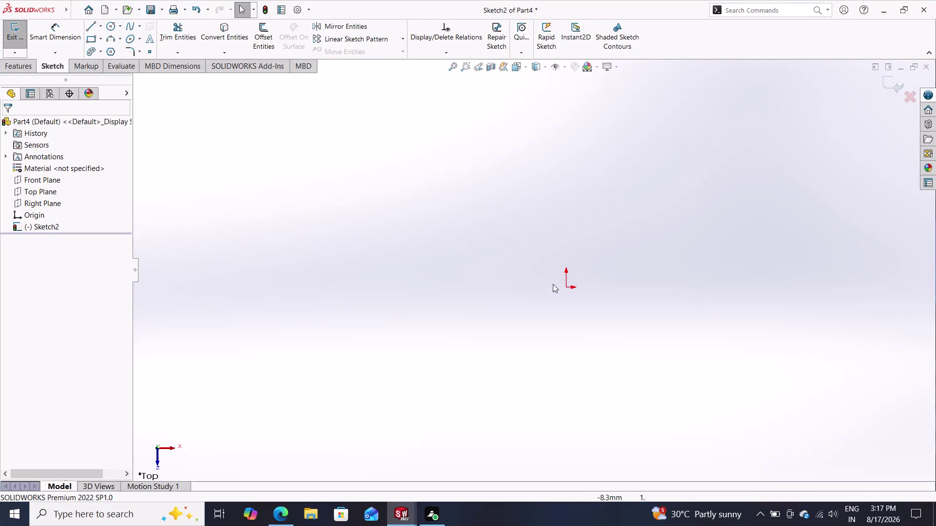
Start the Corner Rectangle tool in the empty top-plane Sketch2 of Part4.
scroll(down, 3)
scroll(up, 3)
scroll(up, 3)
scroll(down, 3)
scroll(up, 3)
scroll(down, 3)
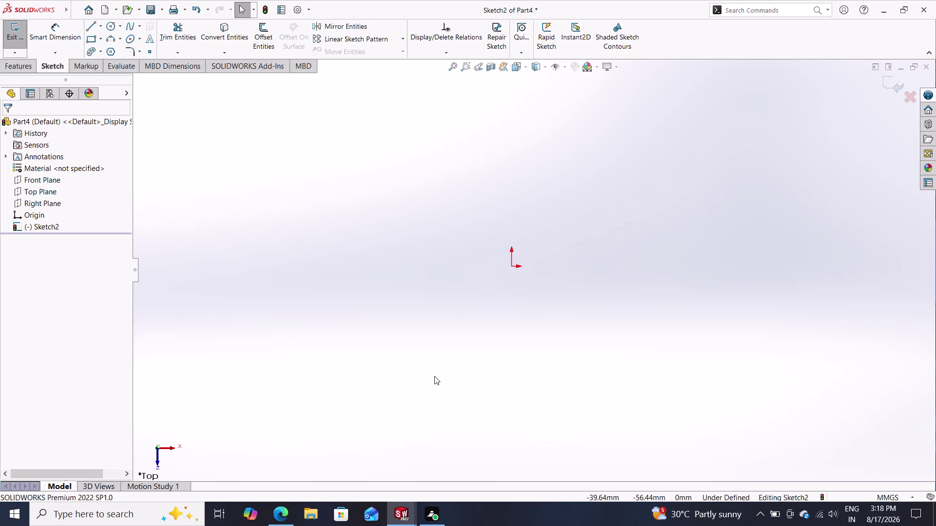
click(88, 37)
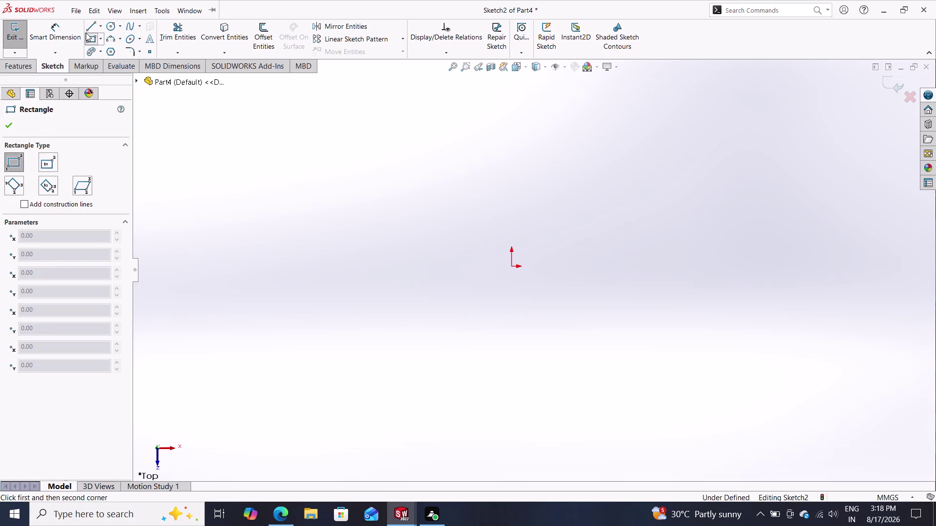
key(Escape)
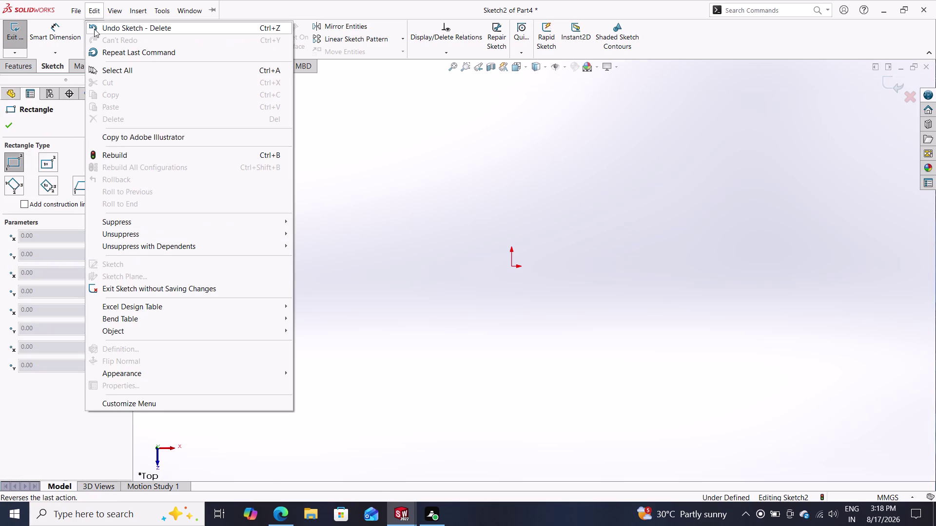
key(Escape)
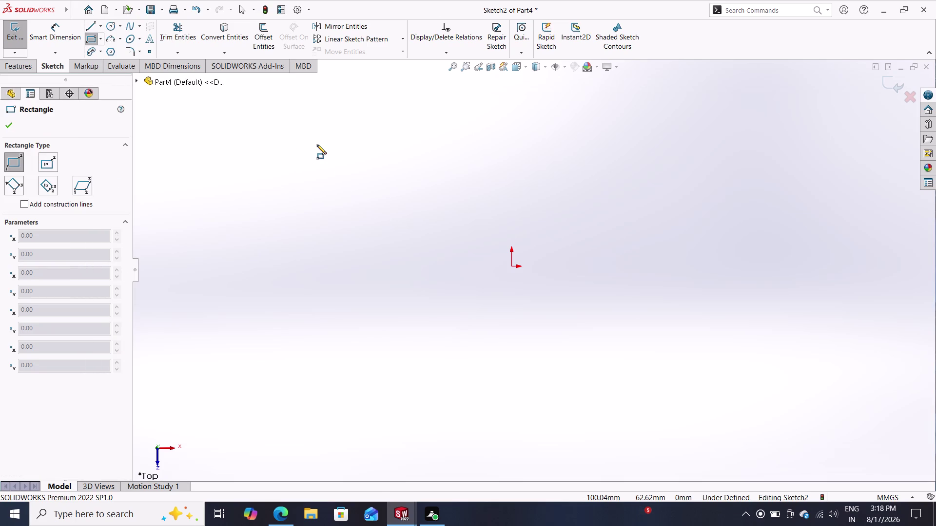
click(86, 29)
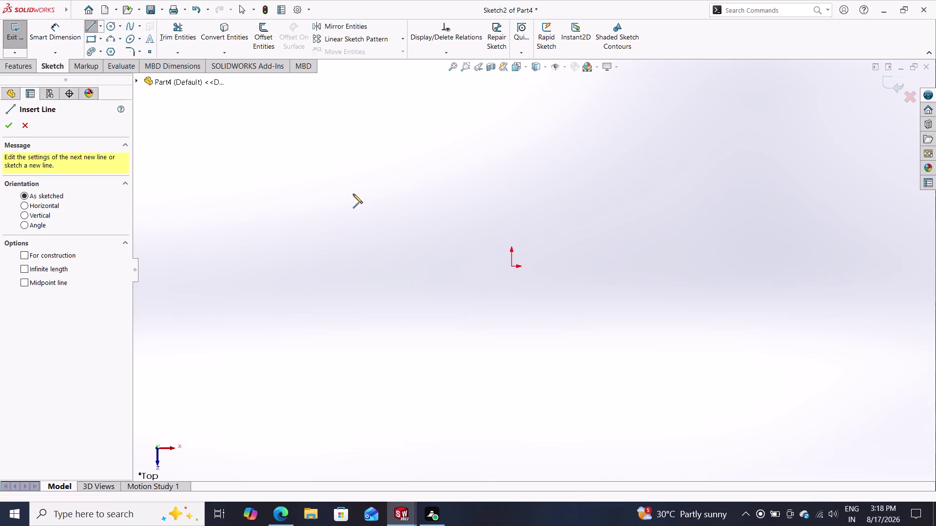
click(368, 221)
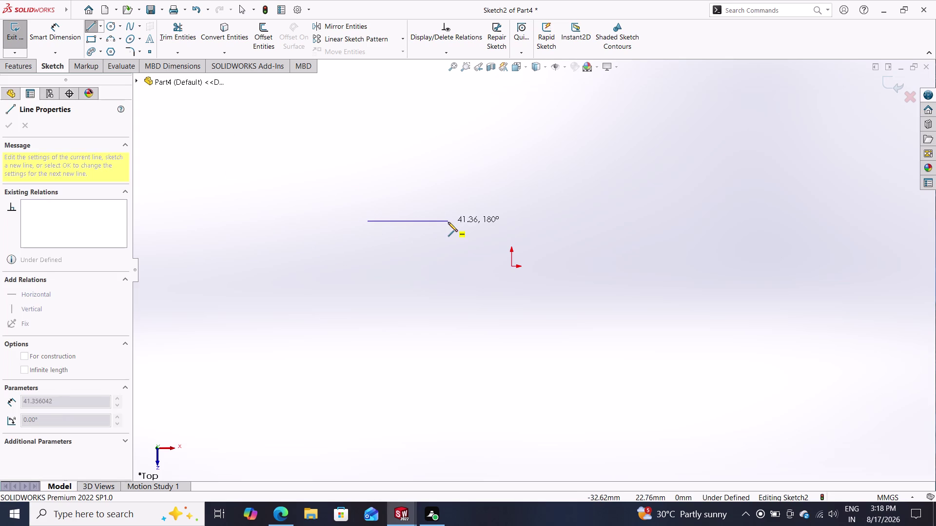
click(452, 223)
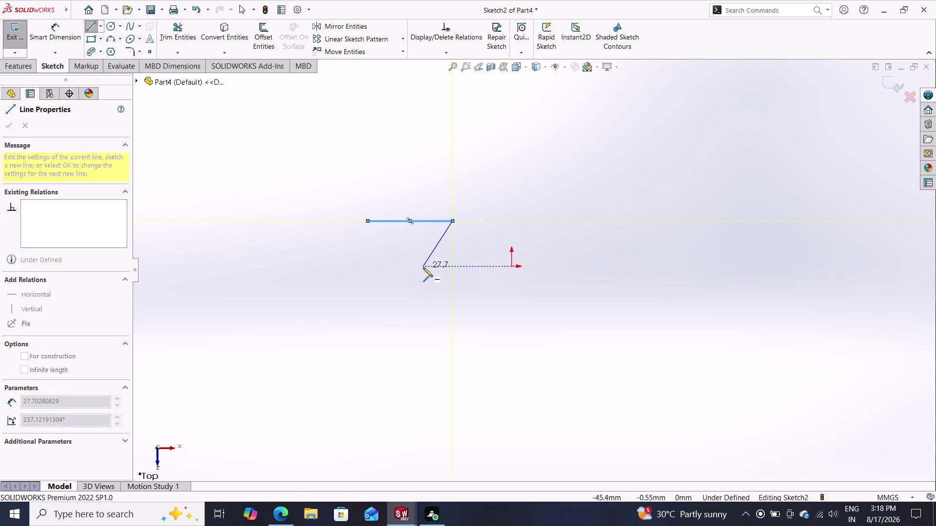
key(Escape)
key(Escape)
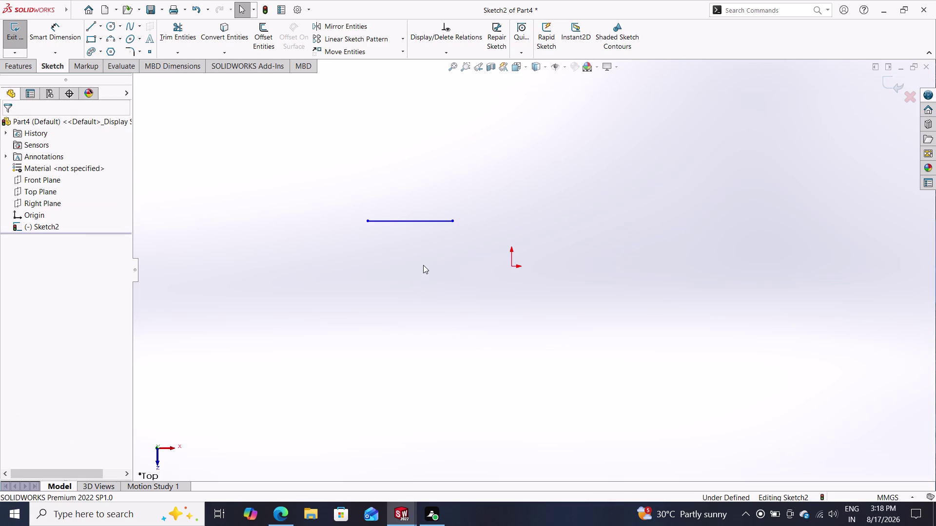
drag(480, 197, 330, 250)
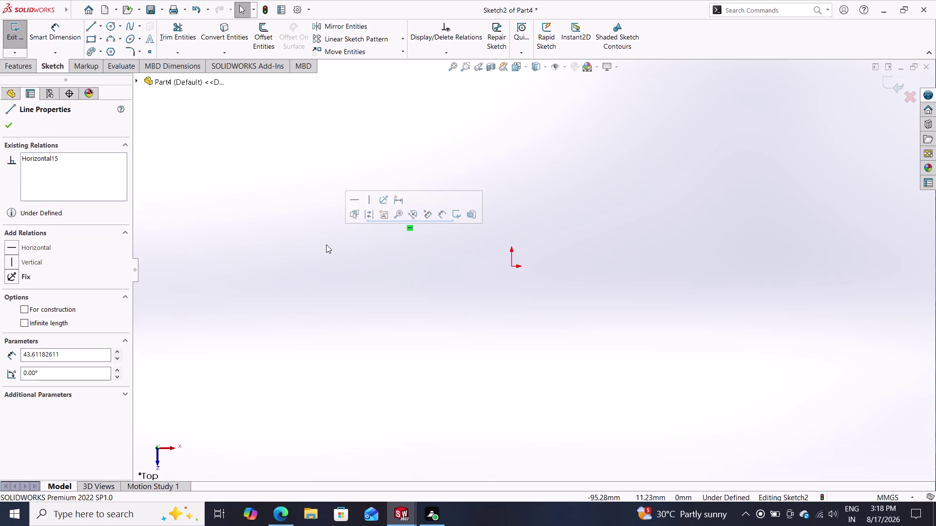
key(Delete)
click(88, 25)
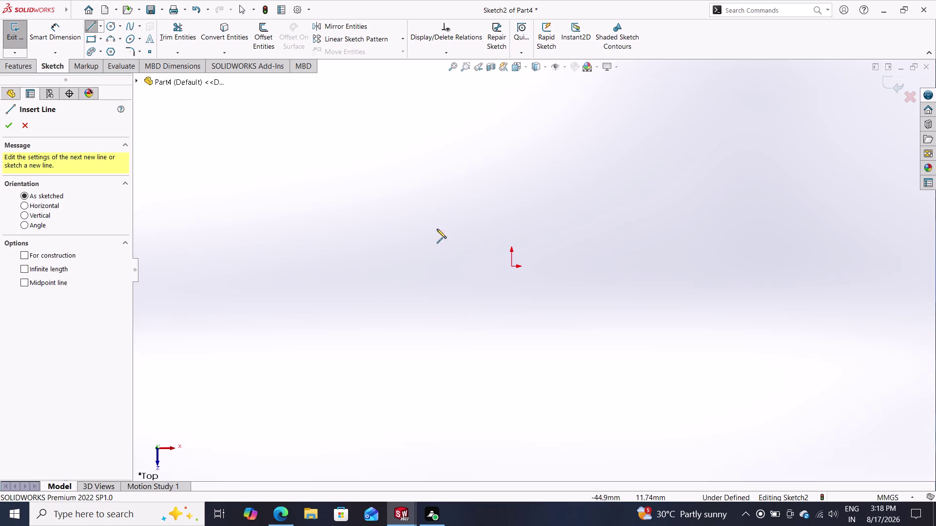
click(416, 171)
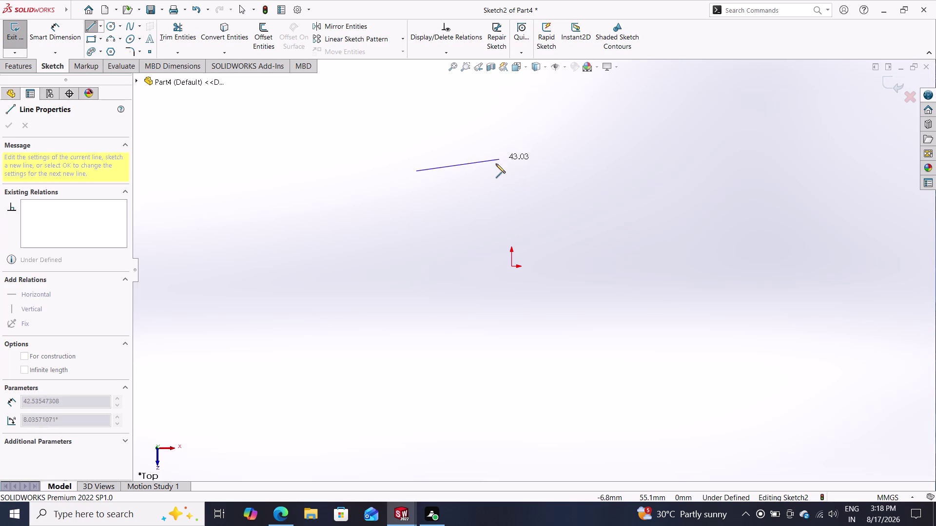
double_click(474, 172)
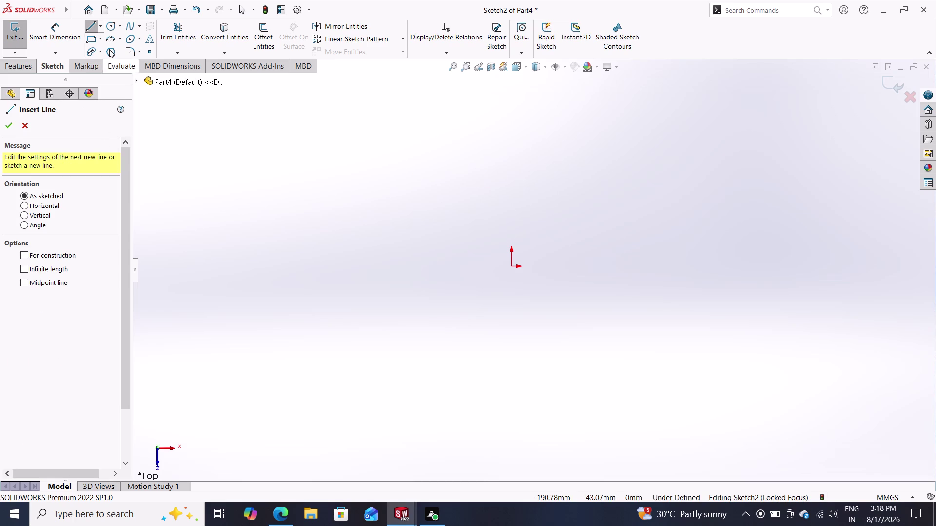
click(90, 27)
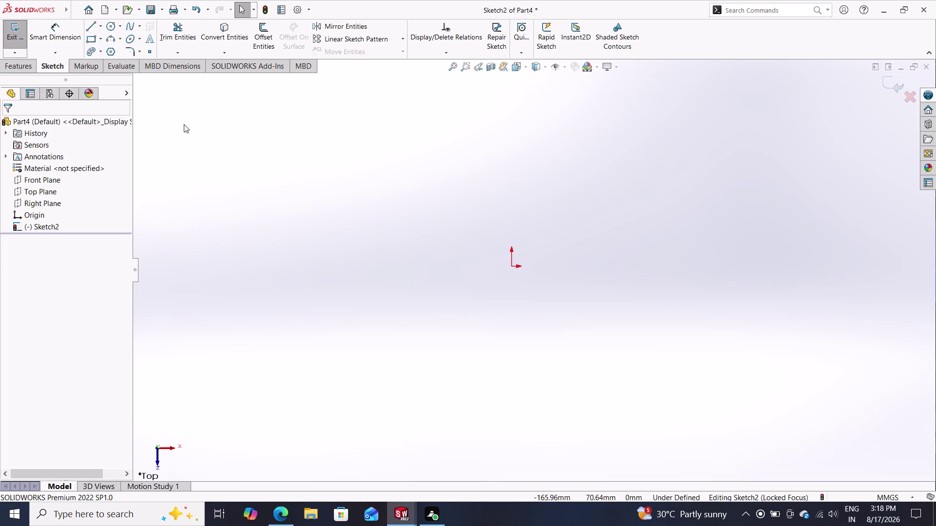
click(89, 31)
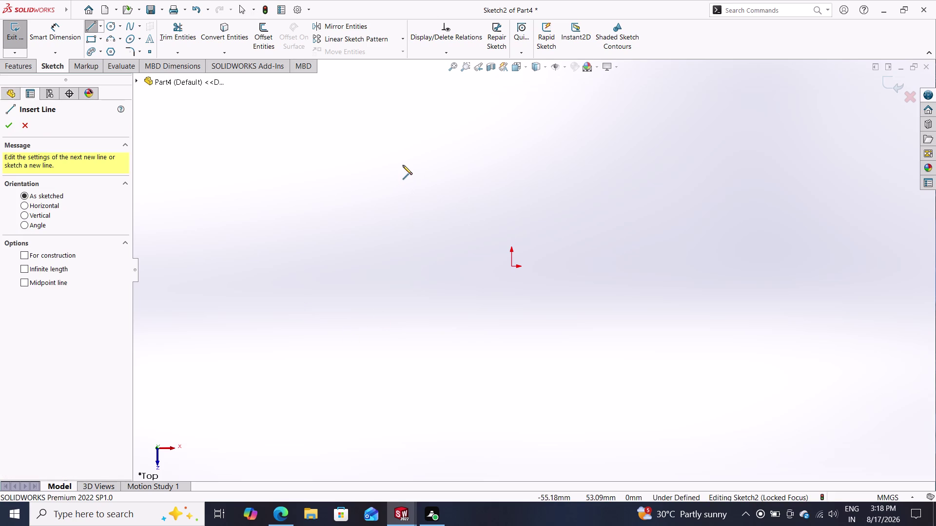
Draw the top-left ledge, both slanted walls, the base line, top-right ledge and right side line.
click(401, 185)
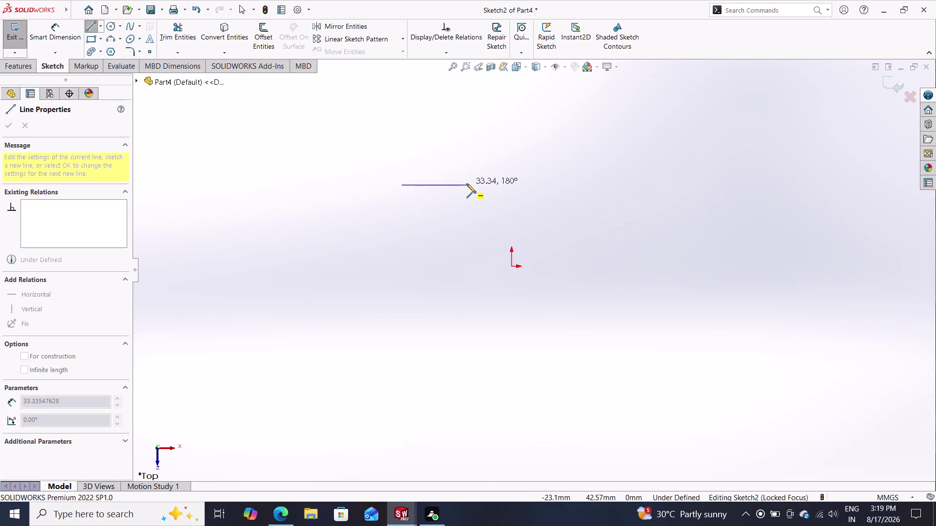
click(466, 184)
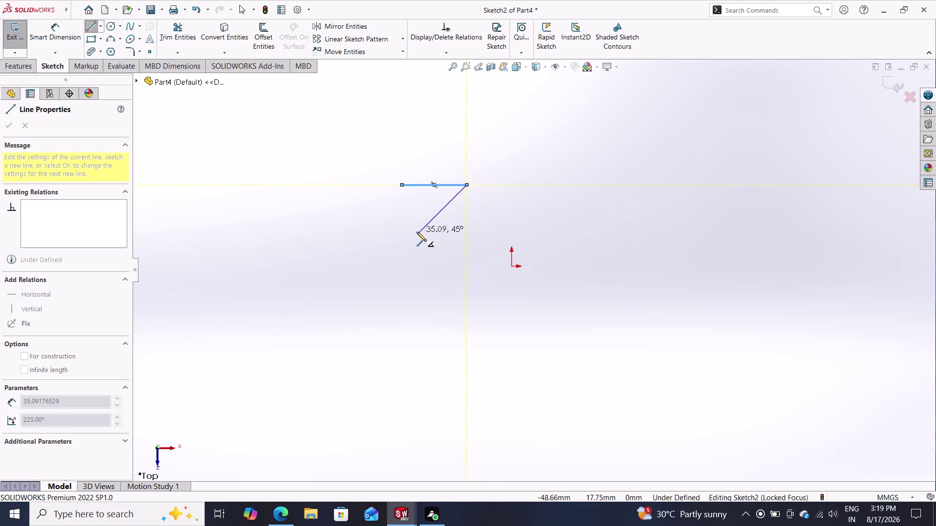
click(435, 243)
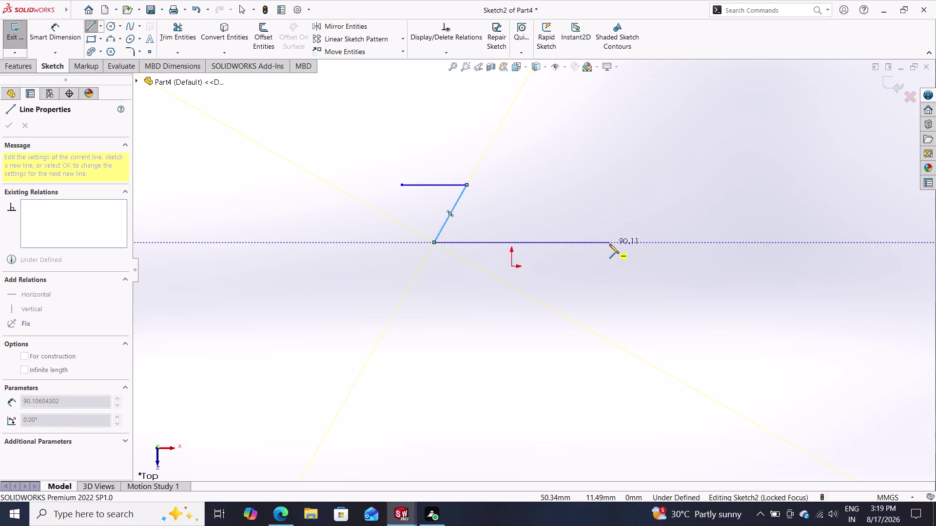
click(609, 244)
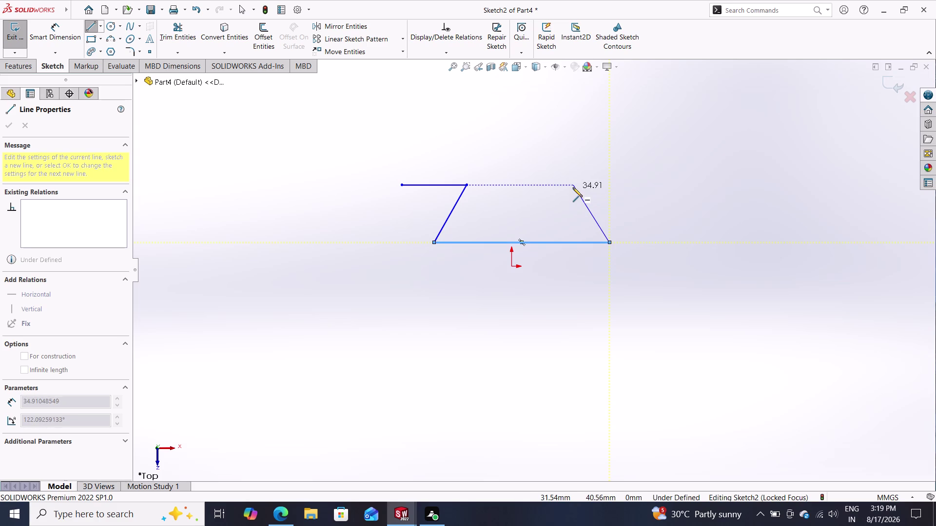
click(573, 188)
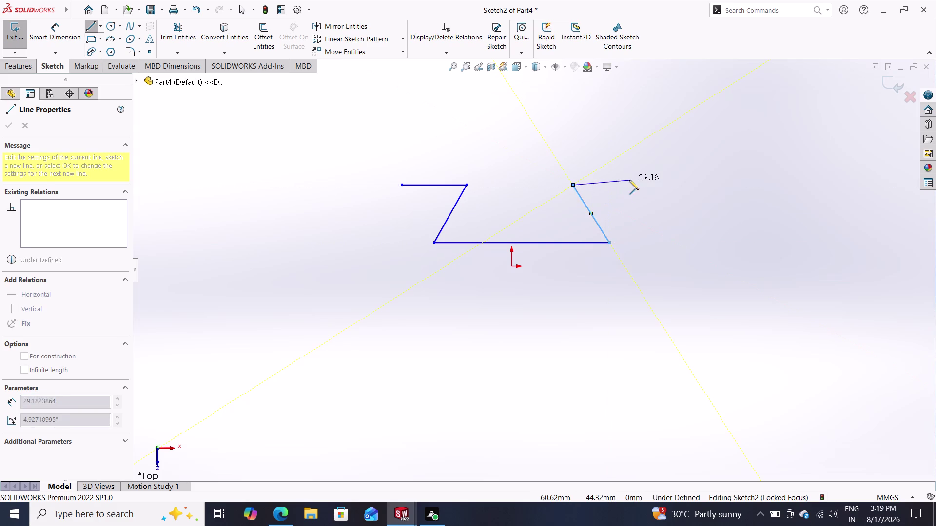
click(676, 183)
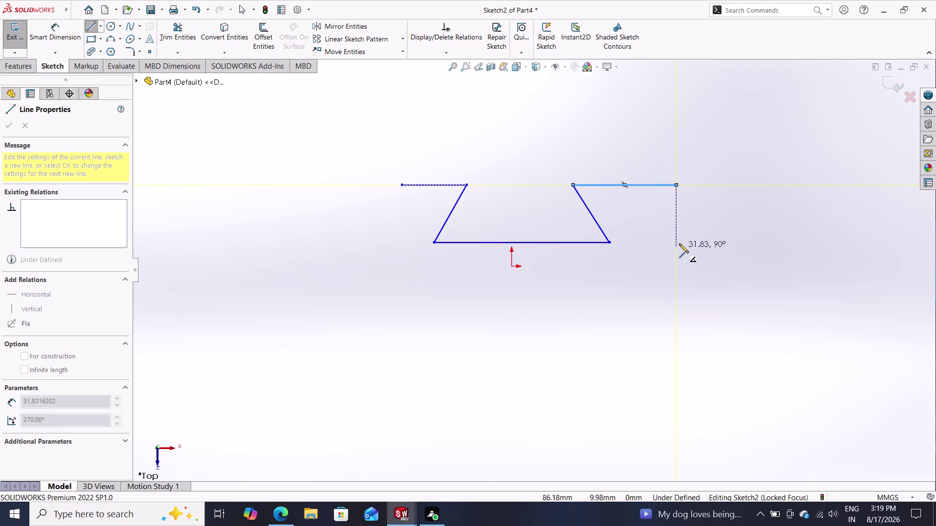
click(676, 243)
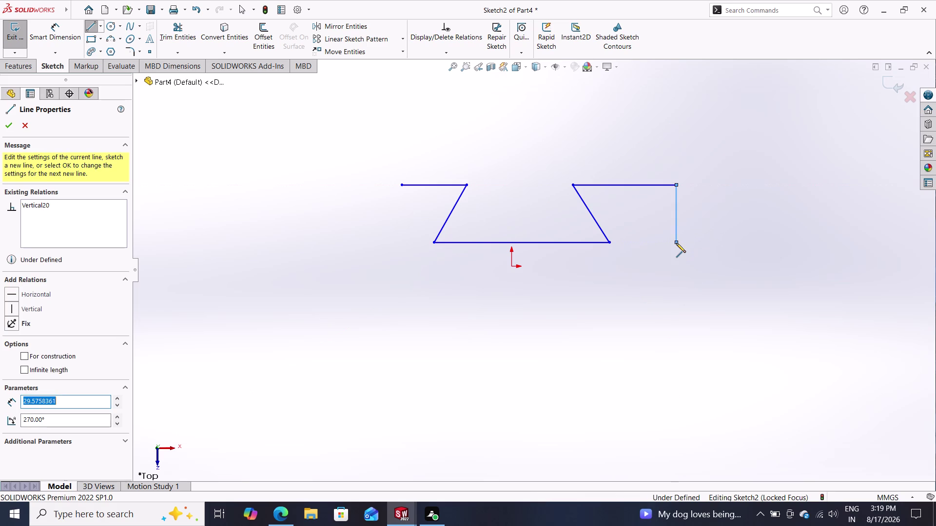
double_click(636, 264)
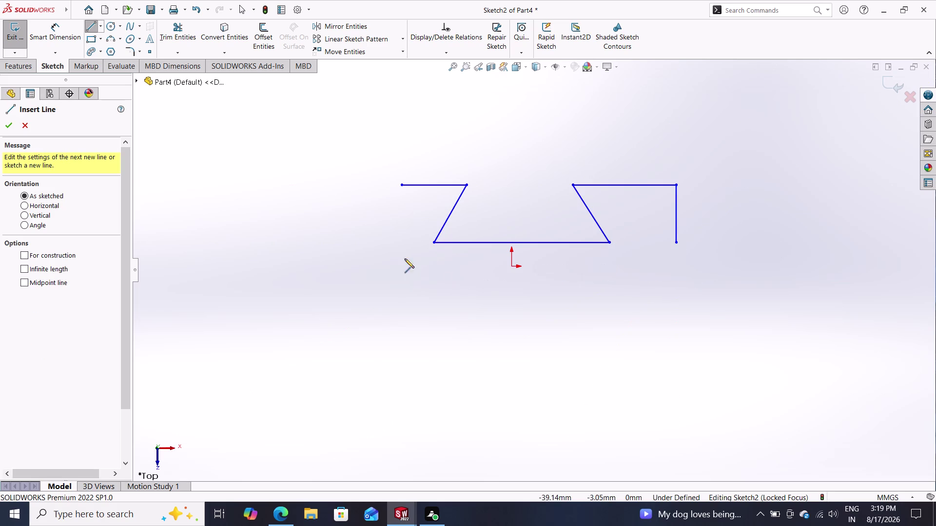
Draw the left vertical side line down from the top-left ledge end and end the line chain.
click(401, 185)
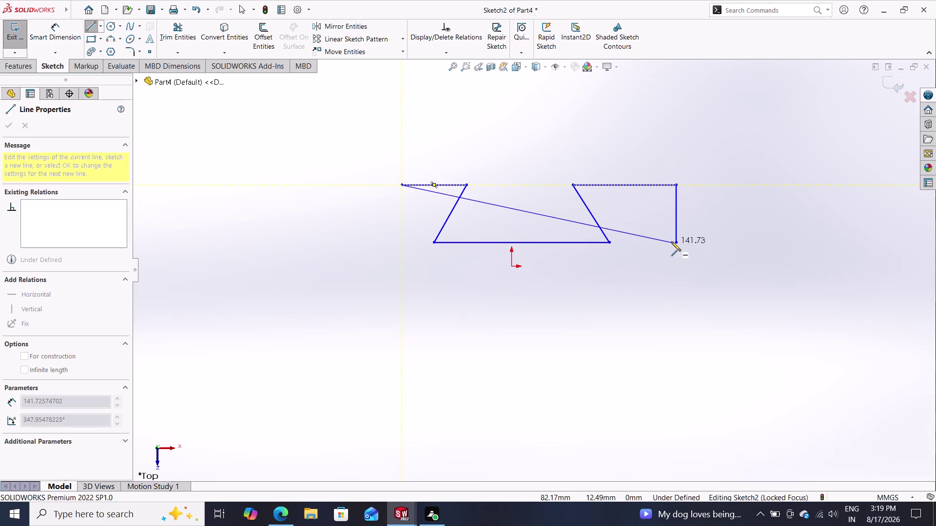
click(403, 247)
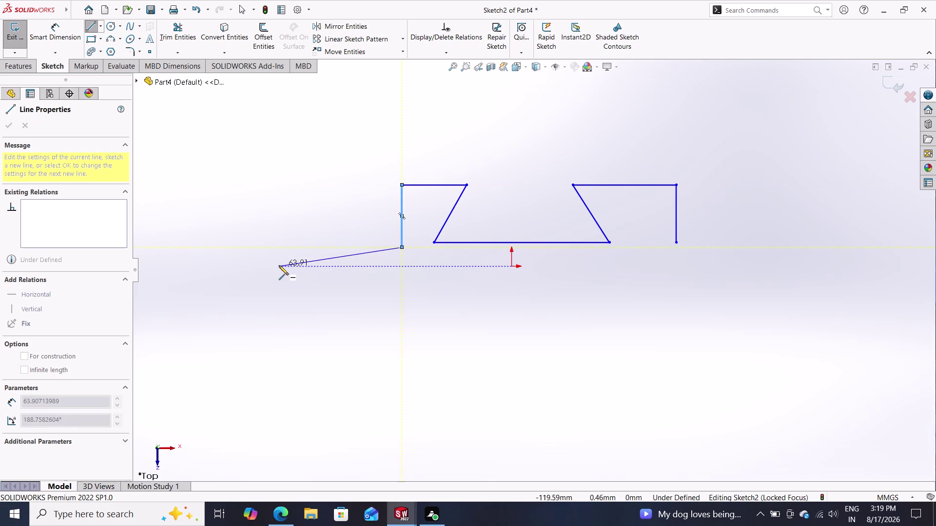
key(Escape)
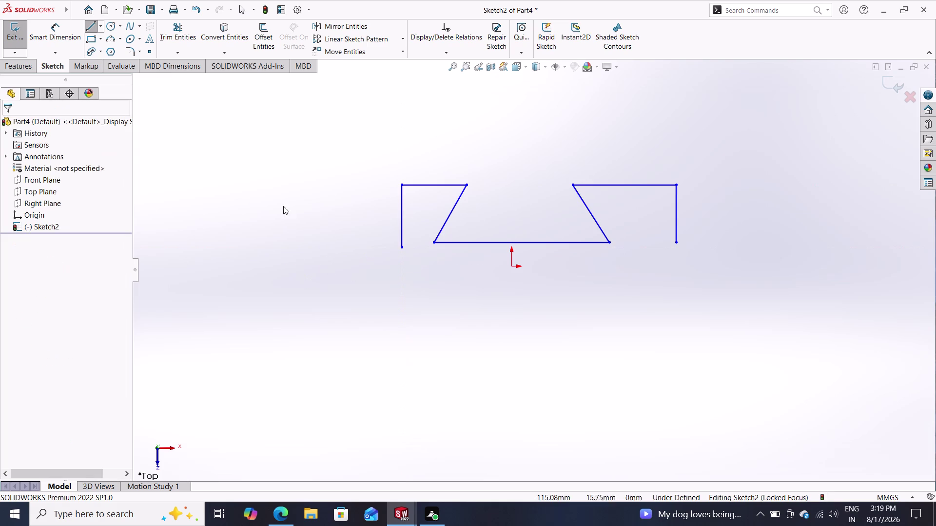
click(115, 40)
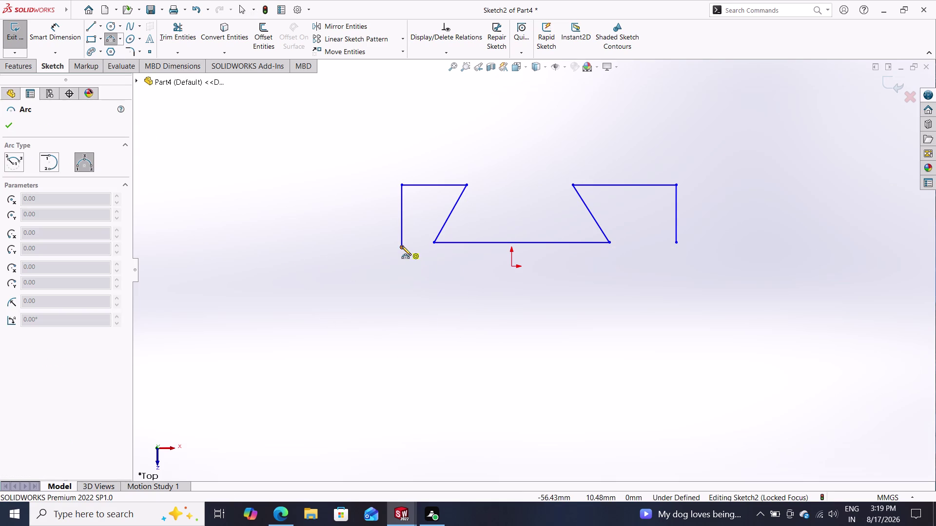
Draw a three-point arc between the side line bottoms, bowing below the base.
click(400, 246)
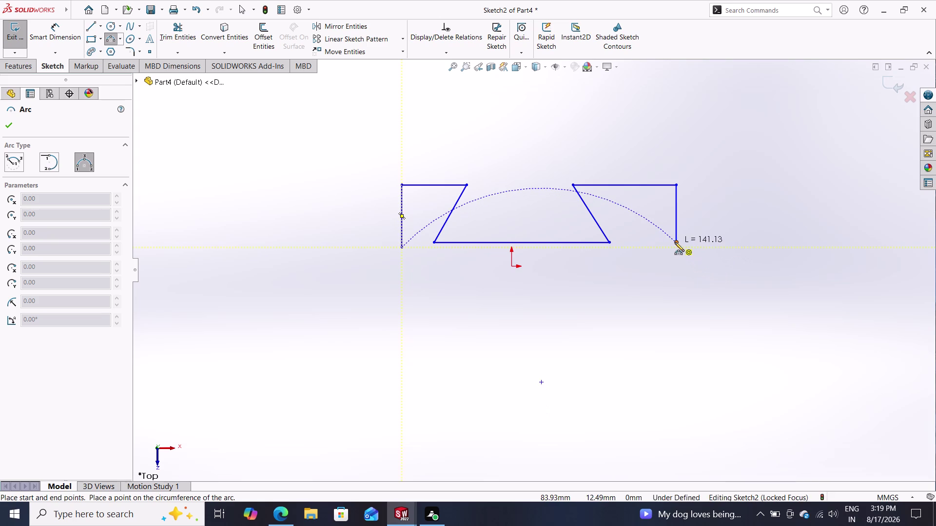
click(675, 242)
click(544, 301)
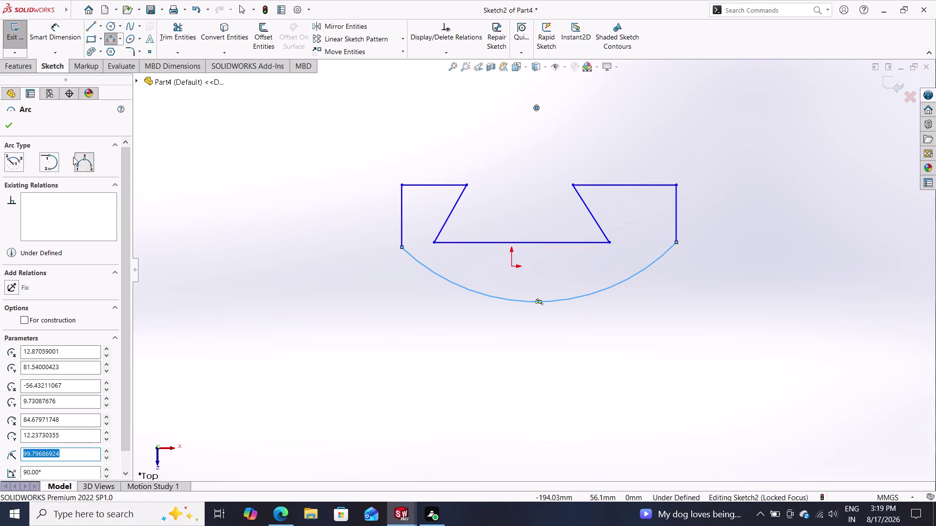
click(11, 127)
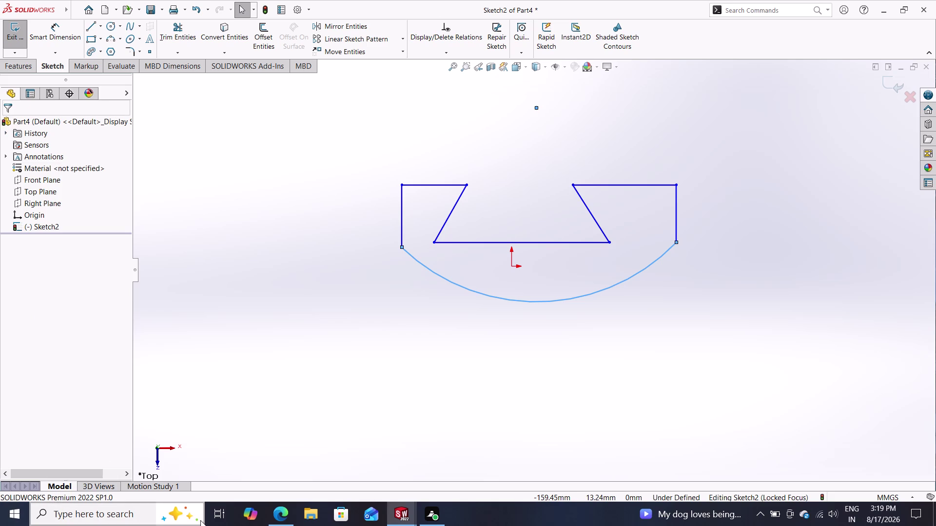
Inspect the bottom arc's properties, then clear the selection.
double_click(531, 302)
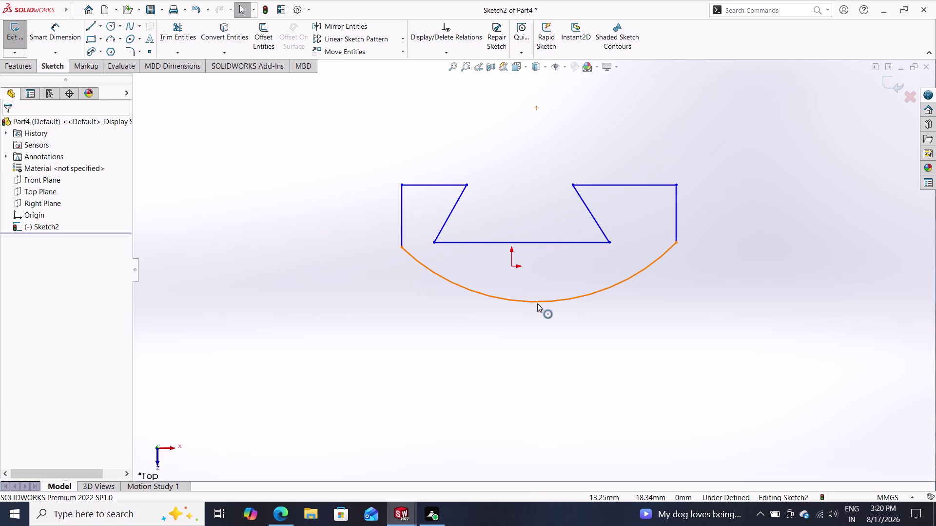
key(Escape)
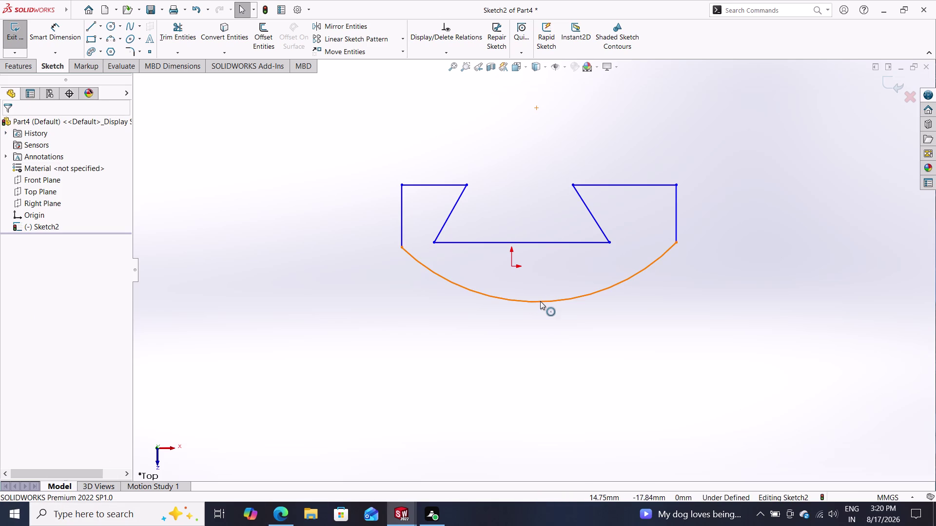
double_click(545, 304)
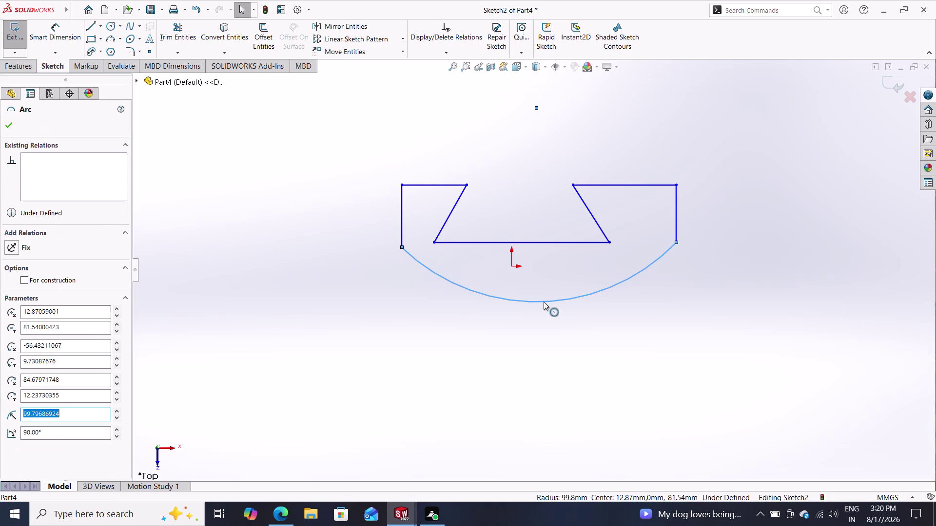
key(Escape)
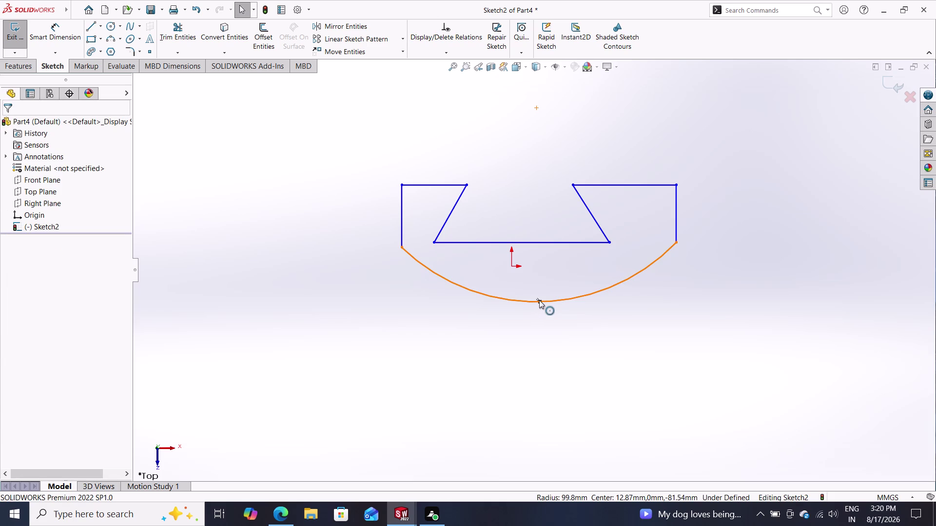
Place a sketch point at the bottom arc's midpoint.
click(511, 267)
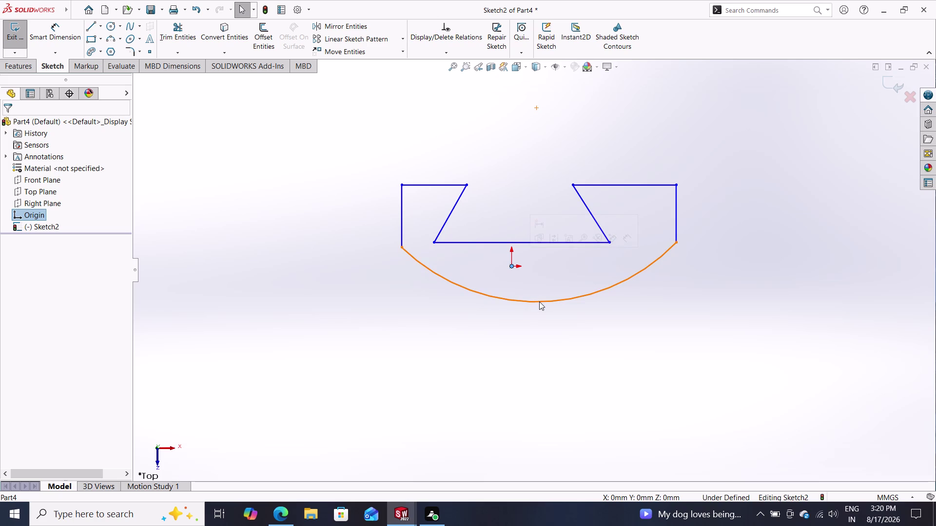
double_click(539, 302)
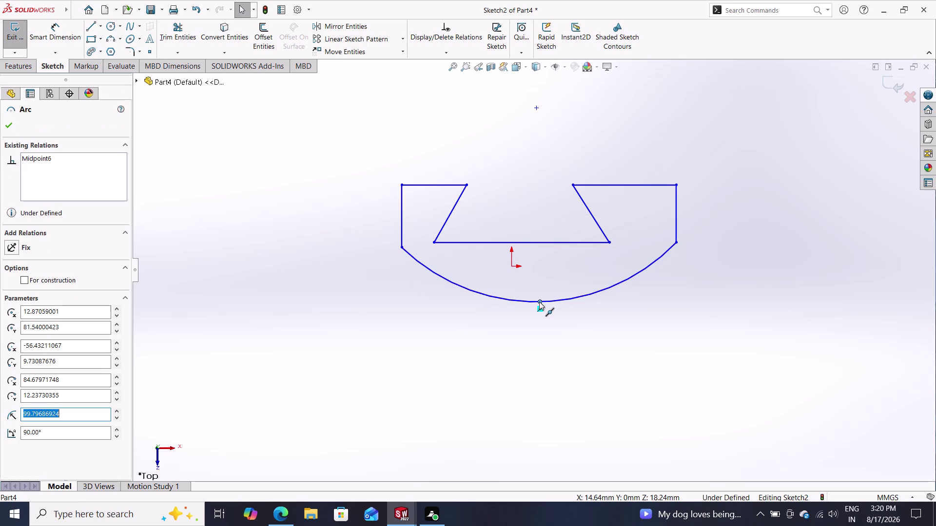
click(513, 266)
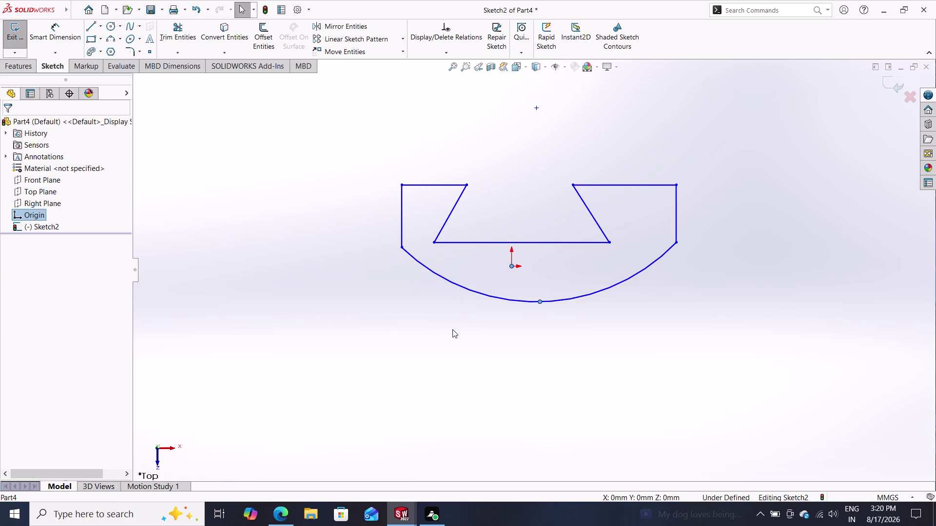
key(Escape)
key(Escape)
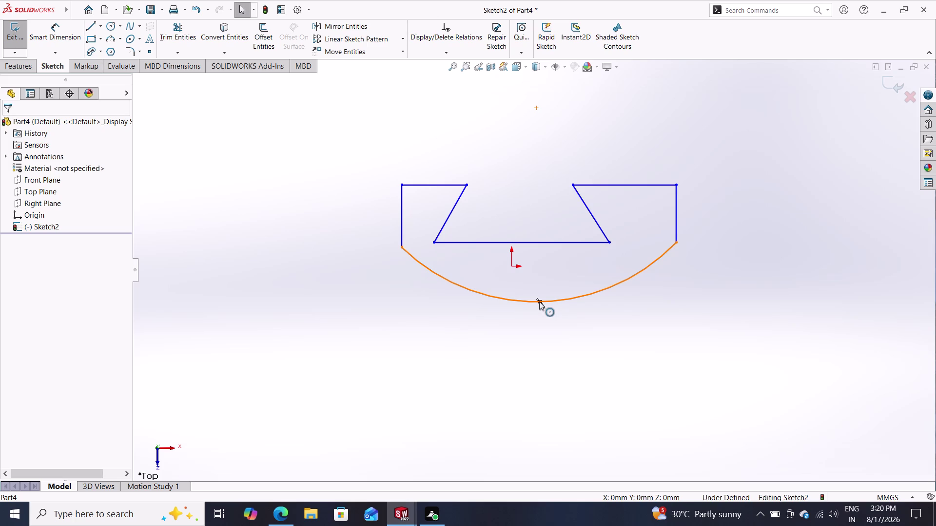
Select the sketch origin together with the arc's midpoint point.
scroll(up, 3)
scroll(down, 3)
scroll(up, 3)
scroll(down, 3)
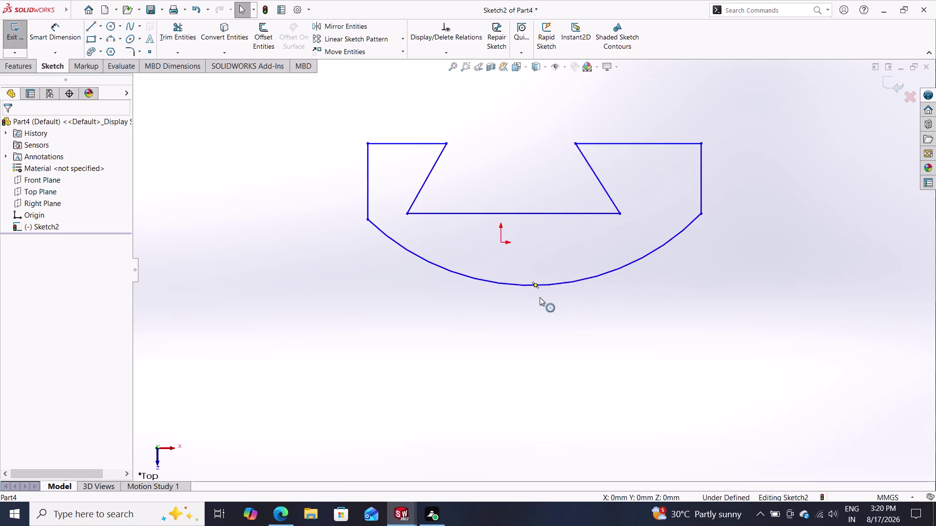
scroll(up, 3)
scroll(up, 3)
scroll(down, 3)
scroll(down, 3)
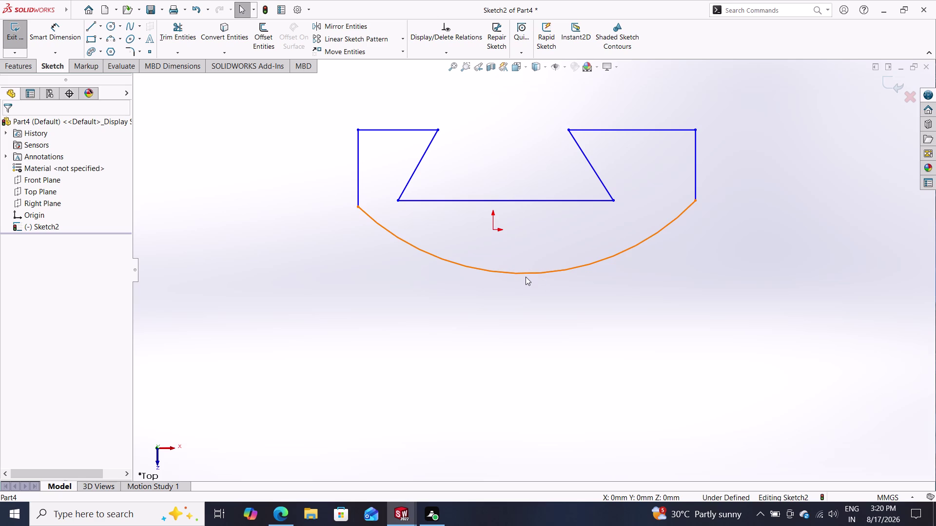
scroll(down, 3)
scroll(up, 3)
scroll(down, 3)
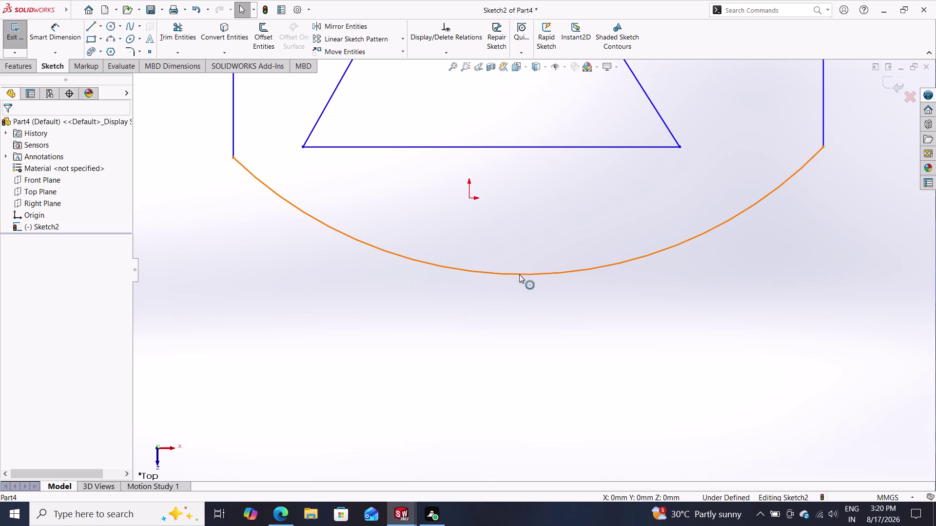
click(471, 195)
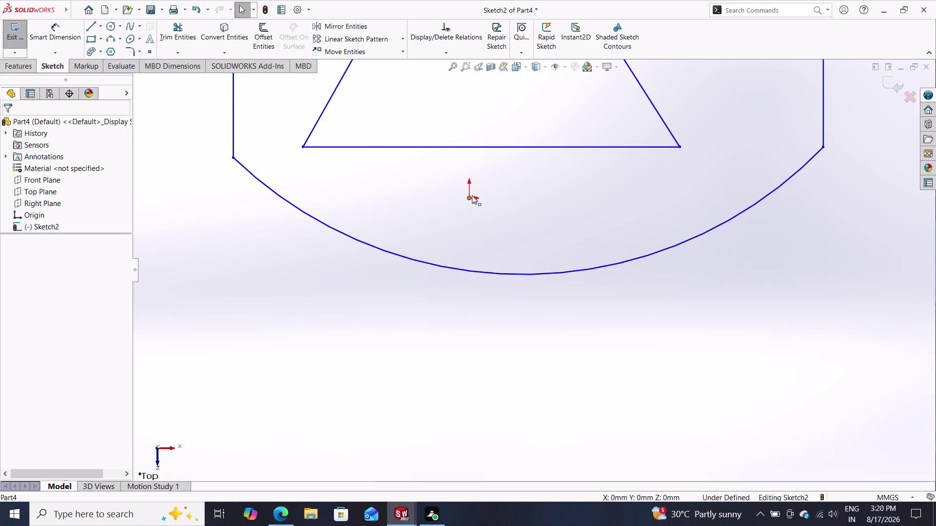
click(528, 273)
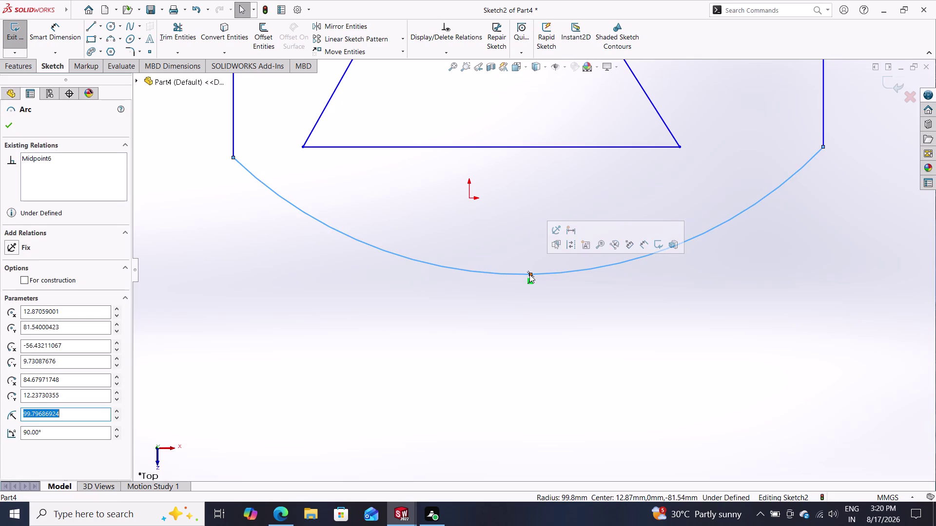
click(530, 275)
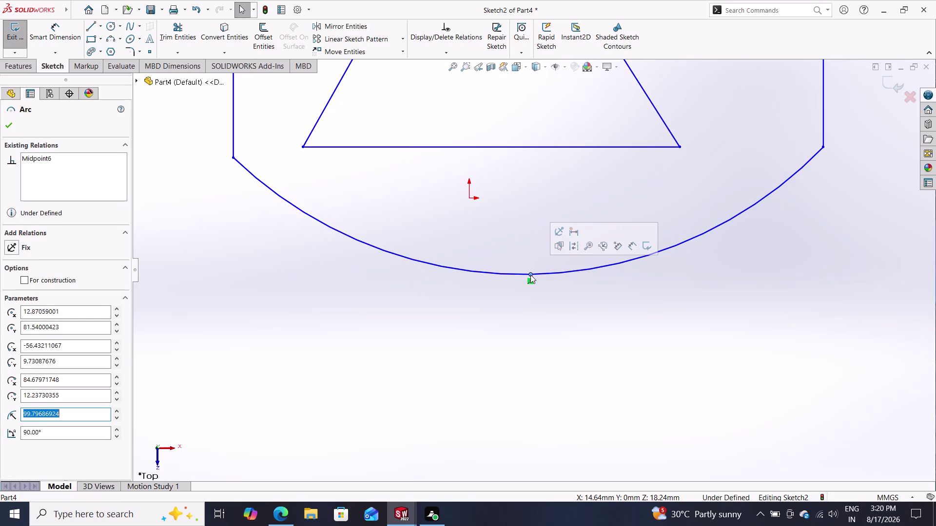
double_click(470, 195)
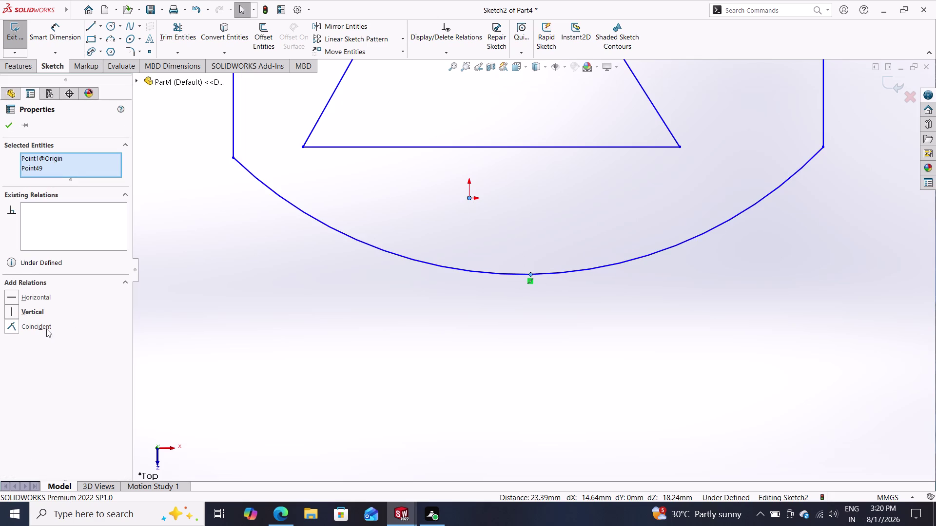
Apply and accept a Coincident relation between the arc midpoint and the origin.
click(40, 326)
scroll(down, 3)
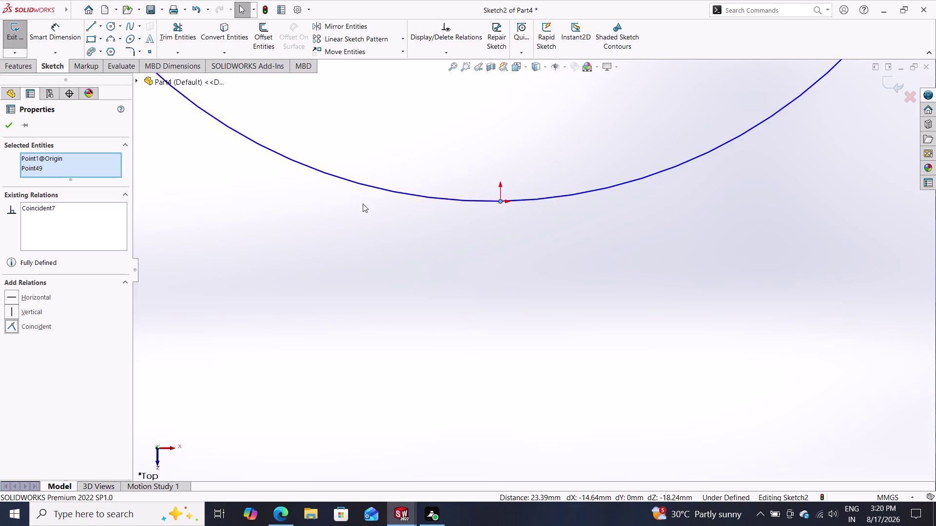
scroll(up, 3)
scroll(down, 3)
scroll(up, 3)
scroll(down, 3)
scroll(up, 3)
scroll(down, 3)
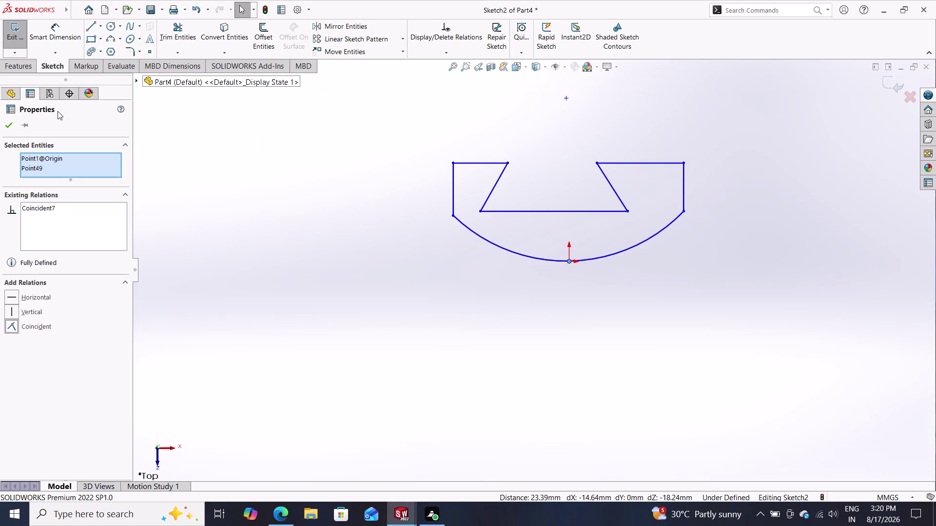
click(6, 124)
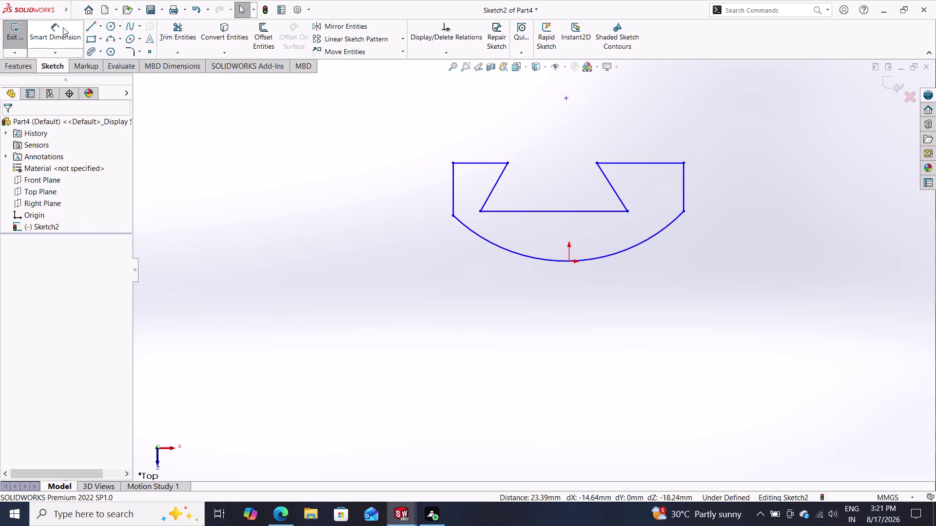
Dimension the overall height from the arc midpoint to the top edge as 40 mm.
click(48, 29)
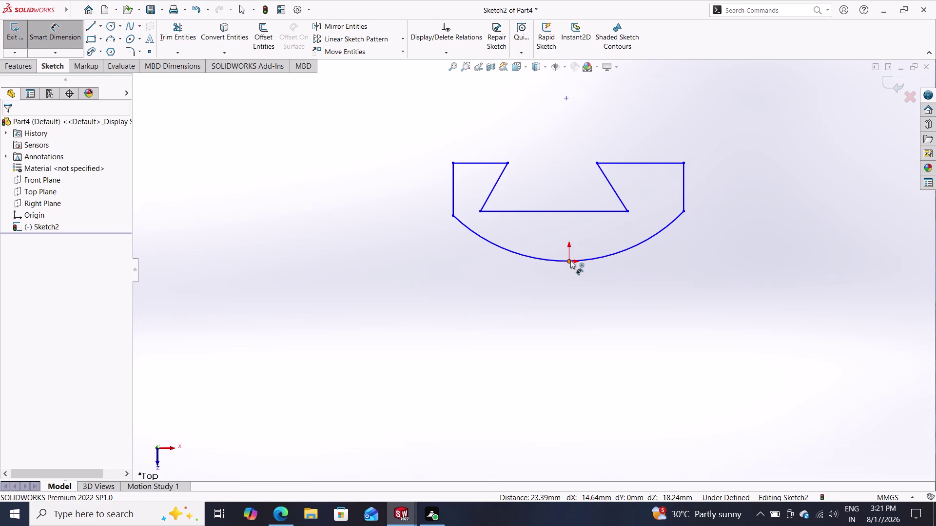
click(570, 261)
click(597, 162)
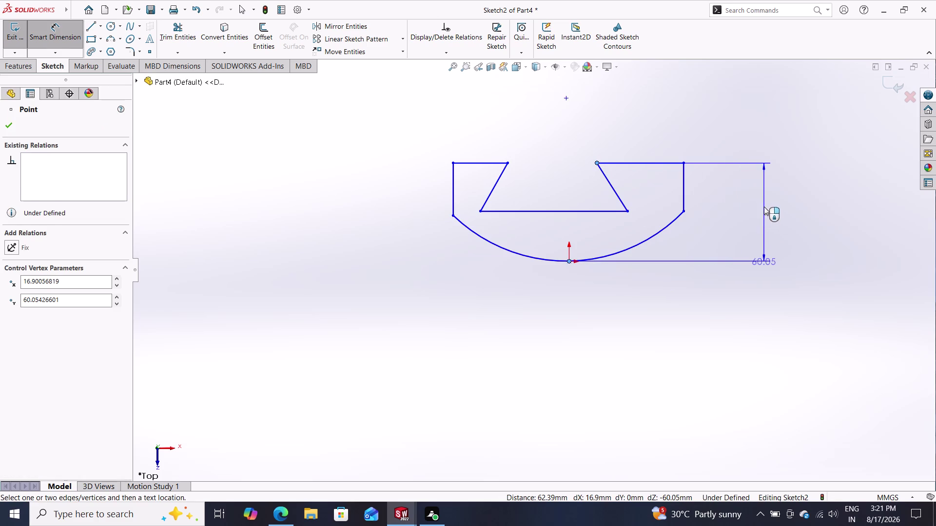
click(764, 206)
text(40)
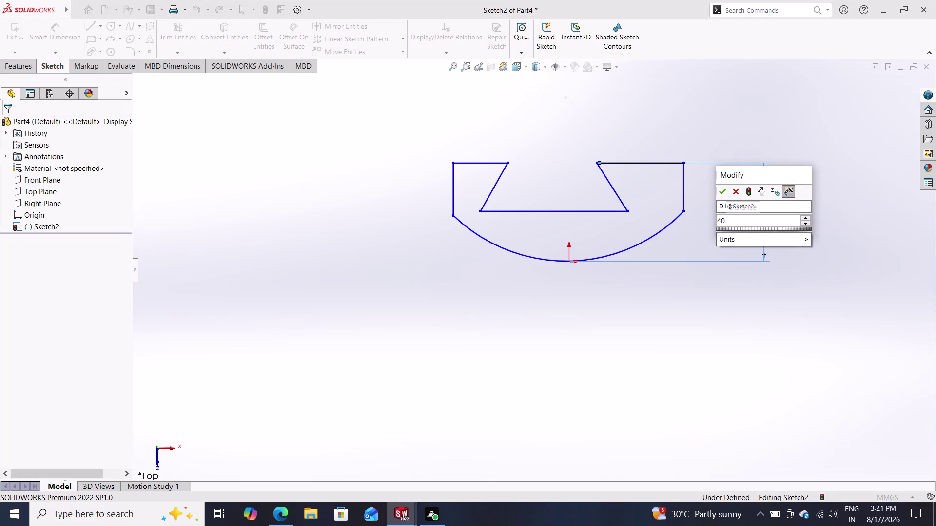
key(Return)
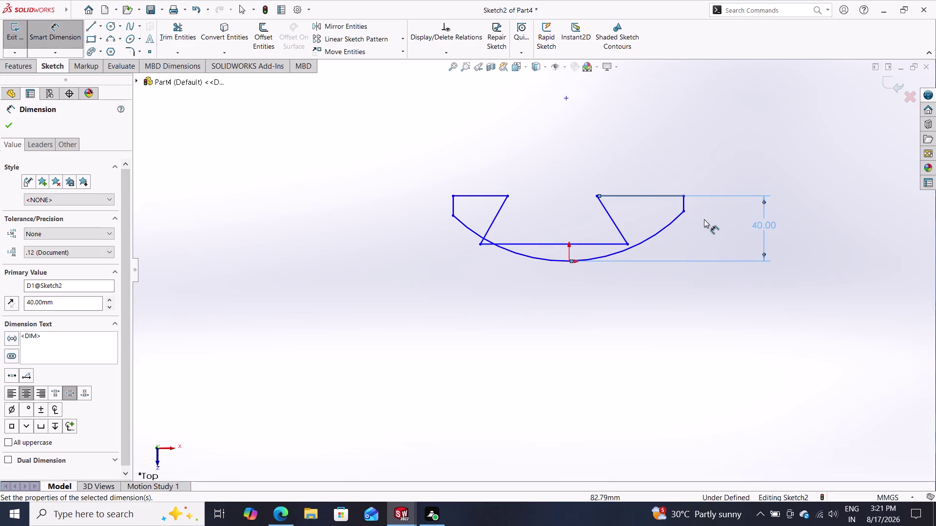
Dimension the right vertical side wall as 20 mm long.
double_click(685, 204)
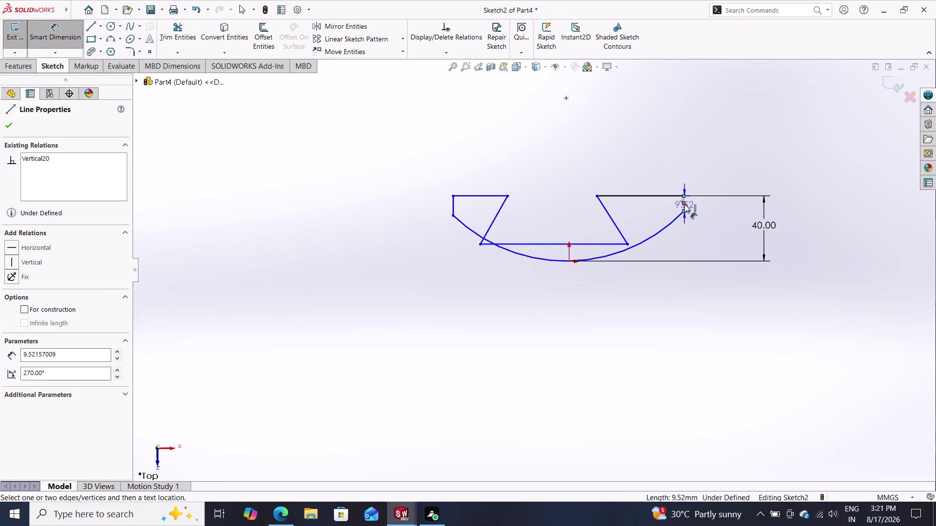
click(727, 209)
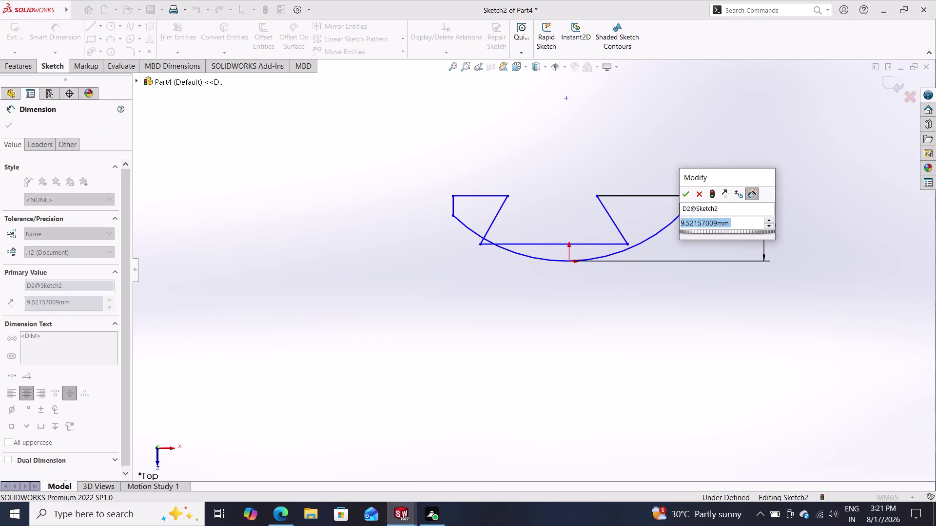
text(20)
key(Return)
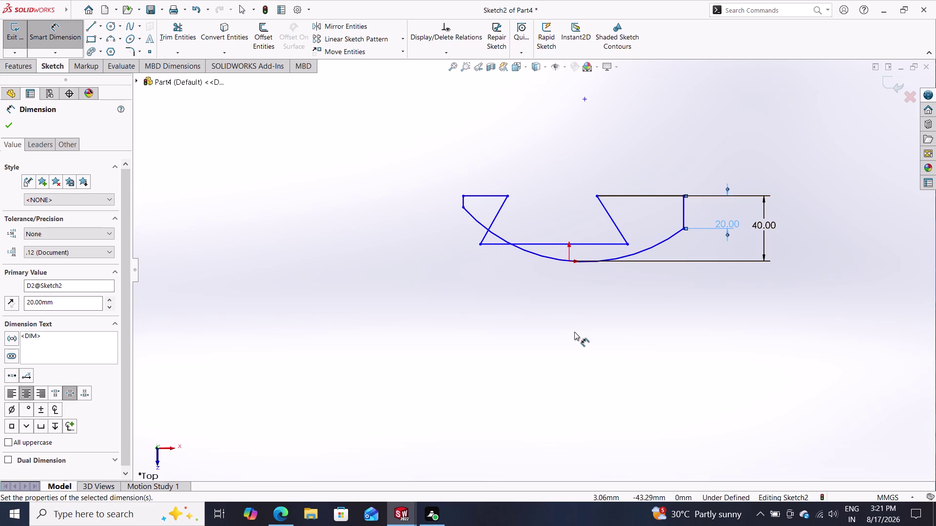
click(569, 261)
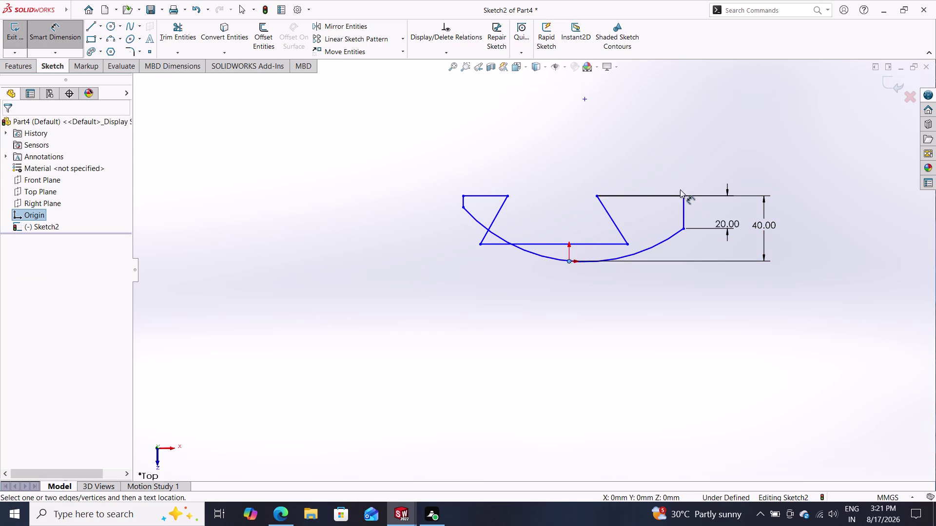
Dimension the horizontal distance from the origin to the right wall's top corner as 50 mm.
click(684, 195)
click(618, 141)
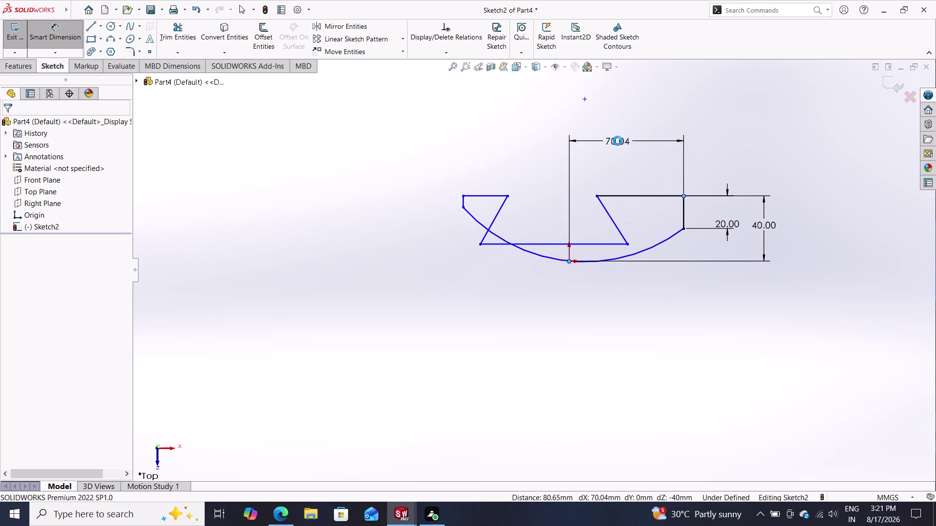
text(50)
key(Return)
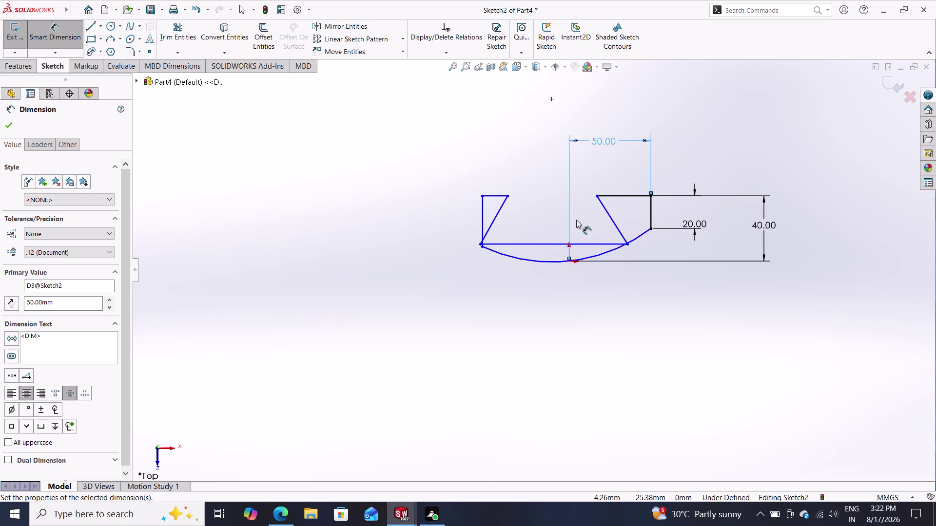
Drag the dovetail base's left corner up off the arc endpoint.
scroll(down, 3)
scroll(up, 3)
scroll(down, 3)
scroll(up, 3)
scroll(down, 3)
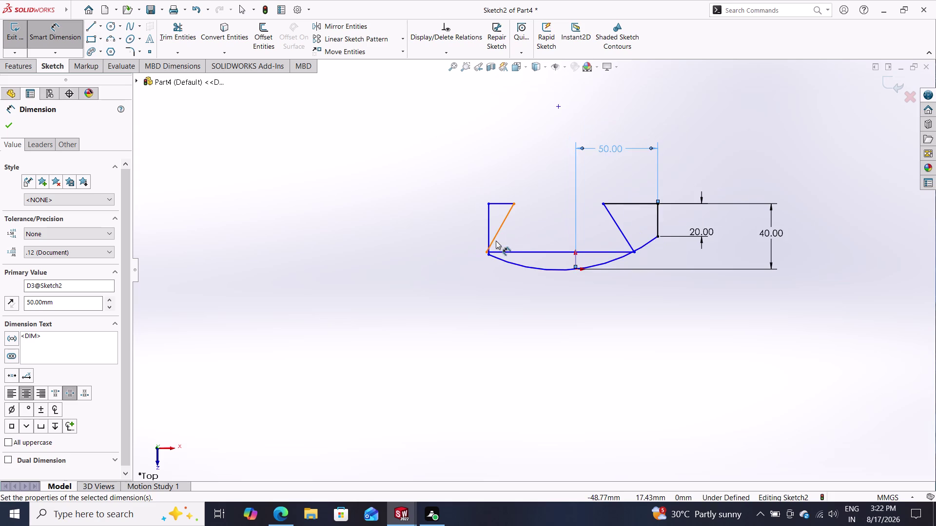
scroll(up, 3)
scroll(down, 3)
scroll(up, 3)
scroll(down, 3)
scroll(down, 3)
scroll(up, 3)
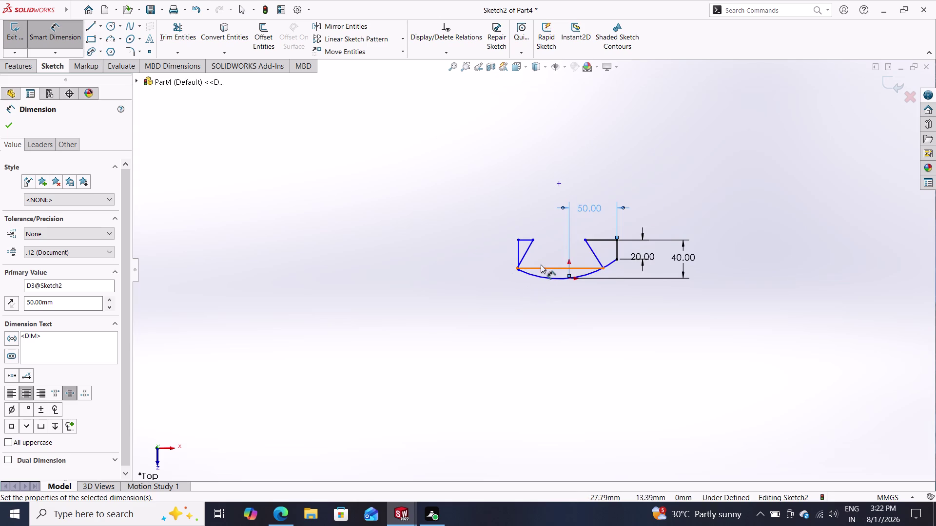
key(Escape)
scroll(down, 3)
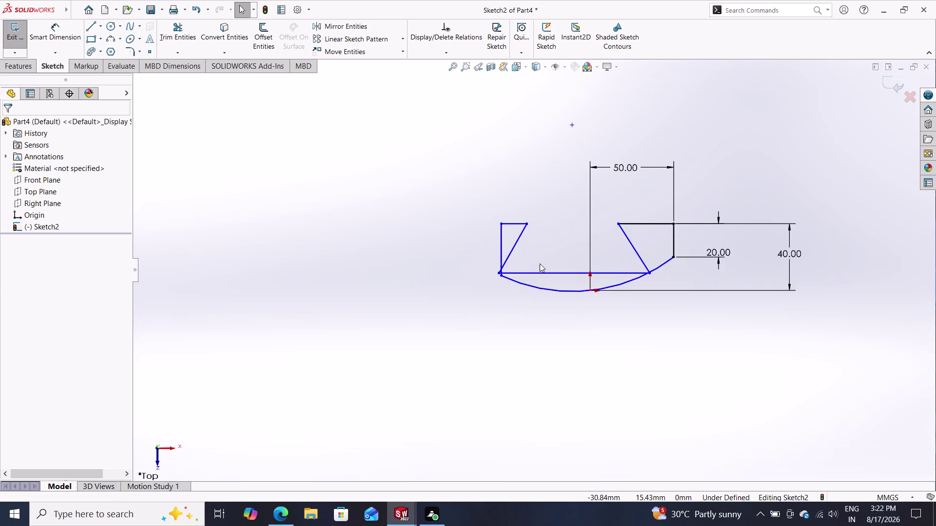
scroll(down, 3)
scroll(up, 3)
scroll(down, 3)
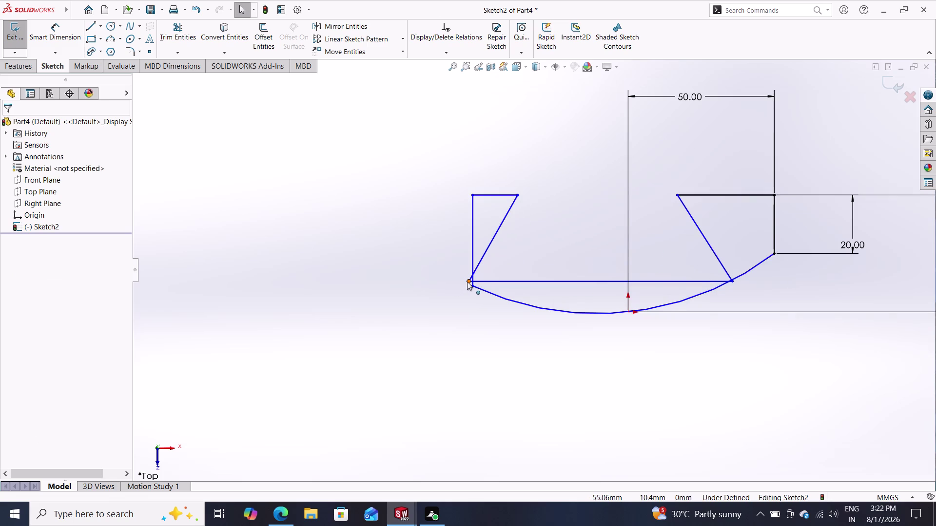
drag(467, 282, 495, 253)
key(Escape)
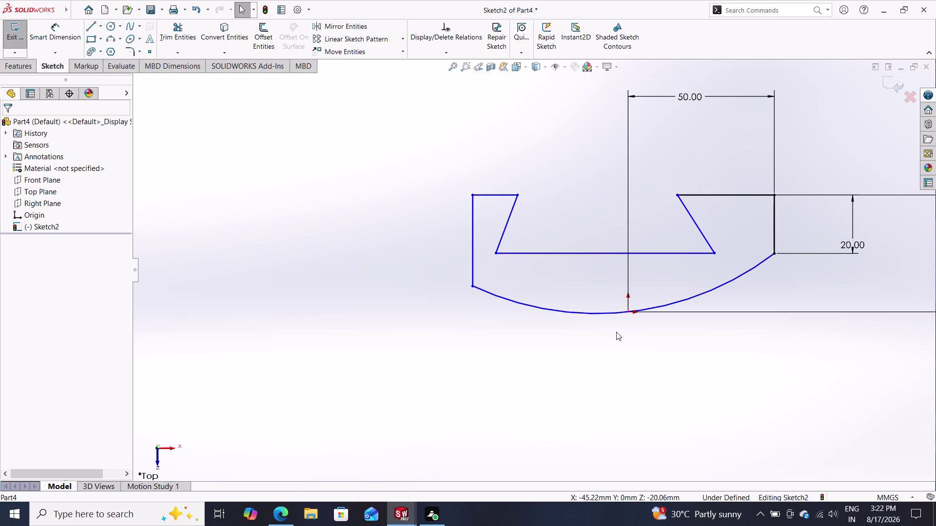
click(45, 26)
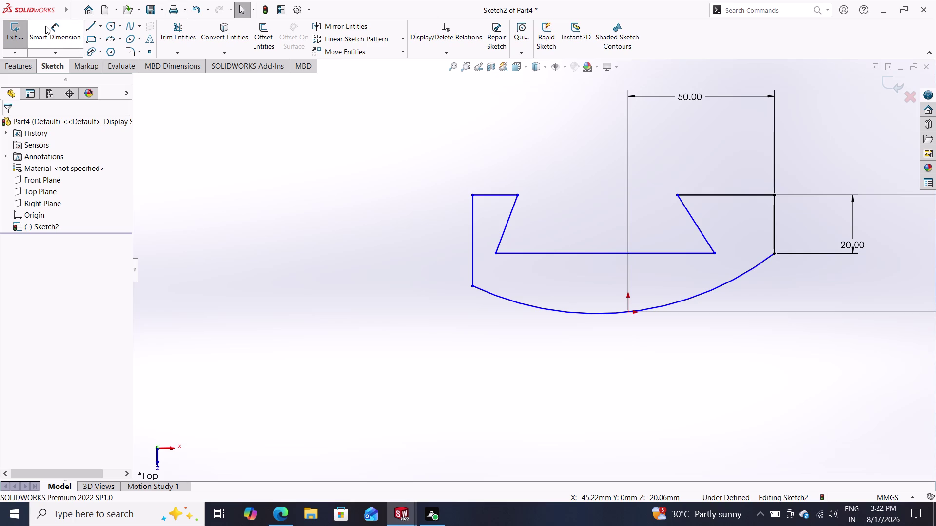
Give the bottom arc a 100 mm radius dimension.
click(593, 314)
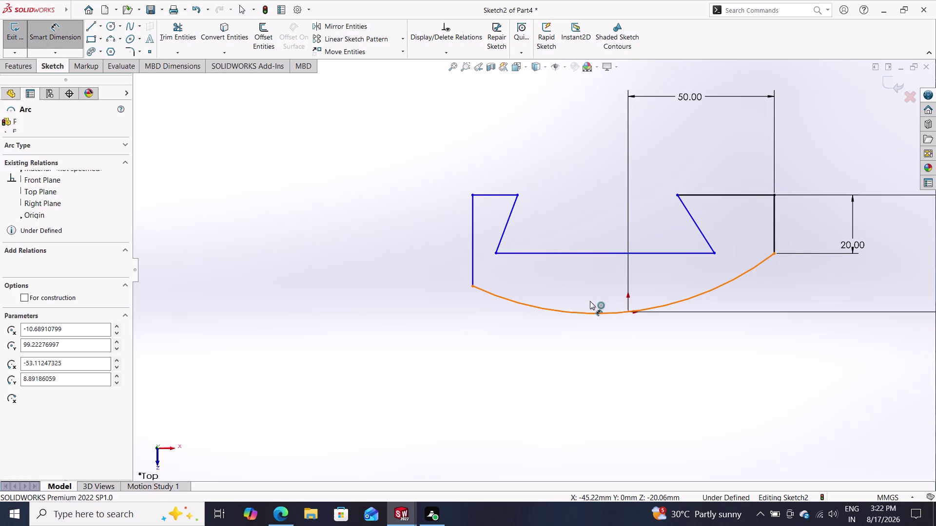
click(584, 230)
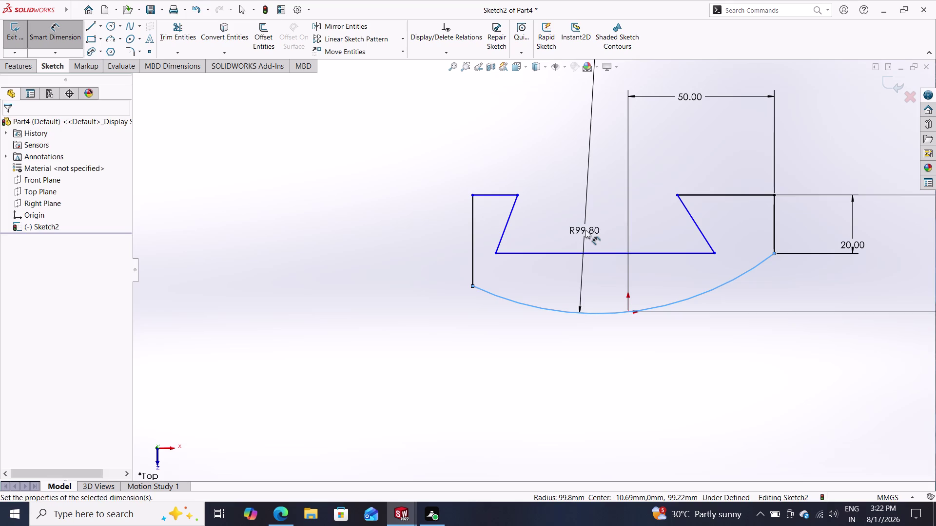
key(1)
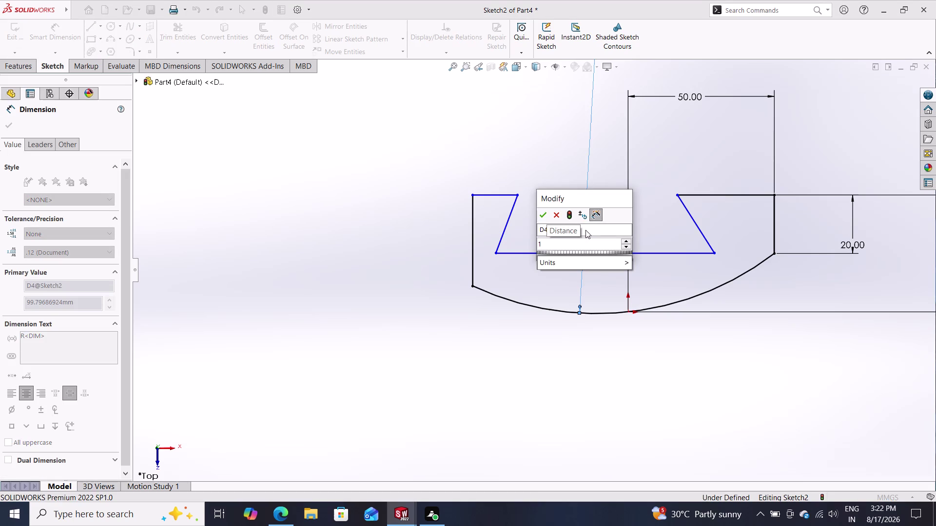
text(00)
key(Return)
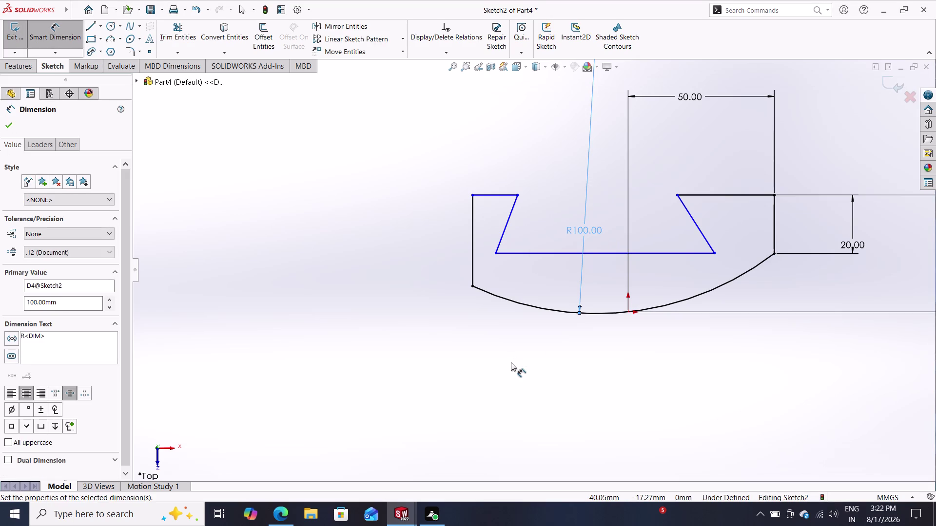
Select the bottom arc's left and right endpoints.
key(Escape)
click(475, 286)
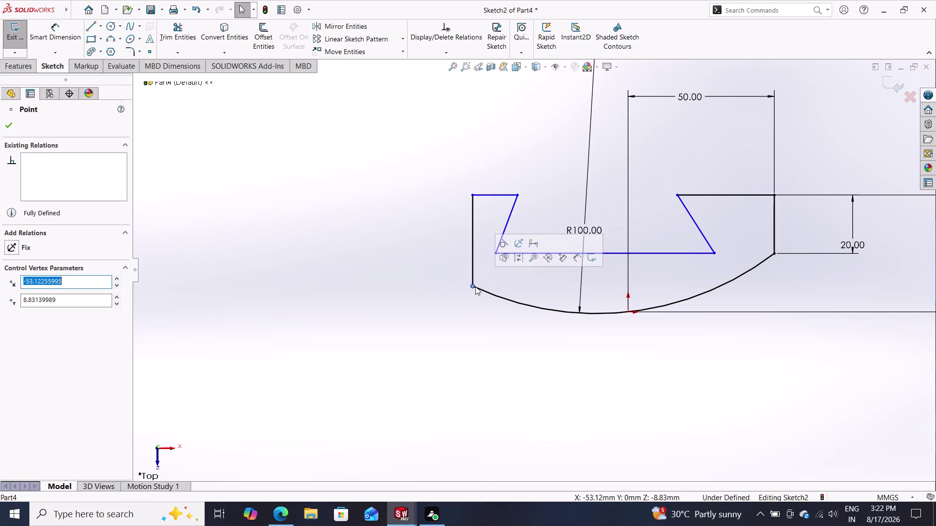
click(776, 253)
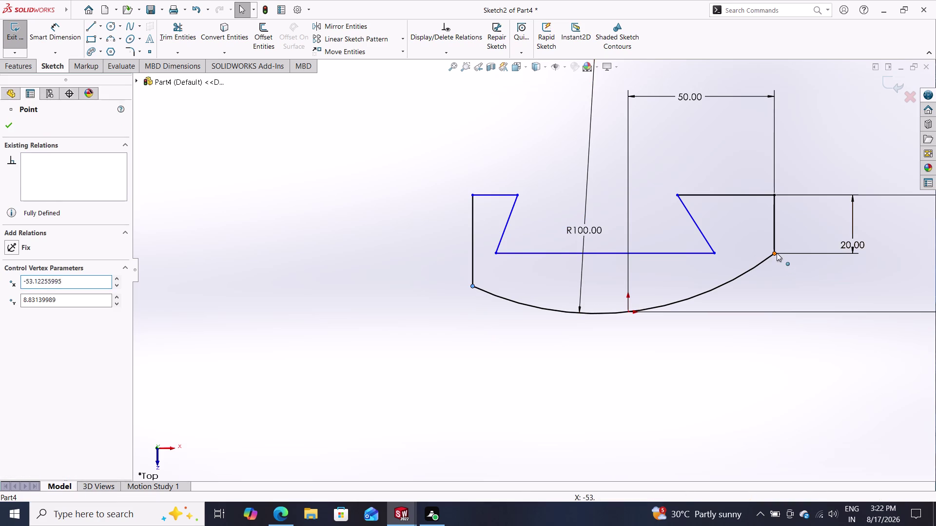
click(33, 295)
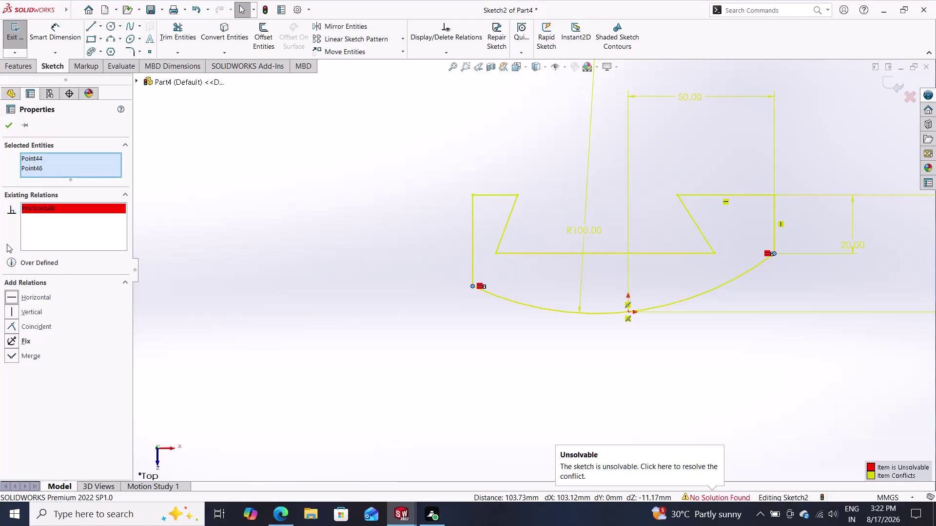
key(Escape)
key(Escape)
key(Escape)
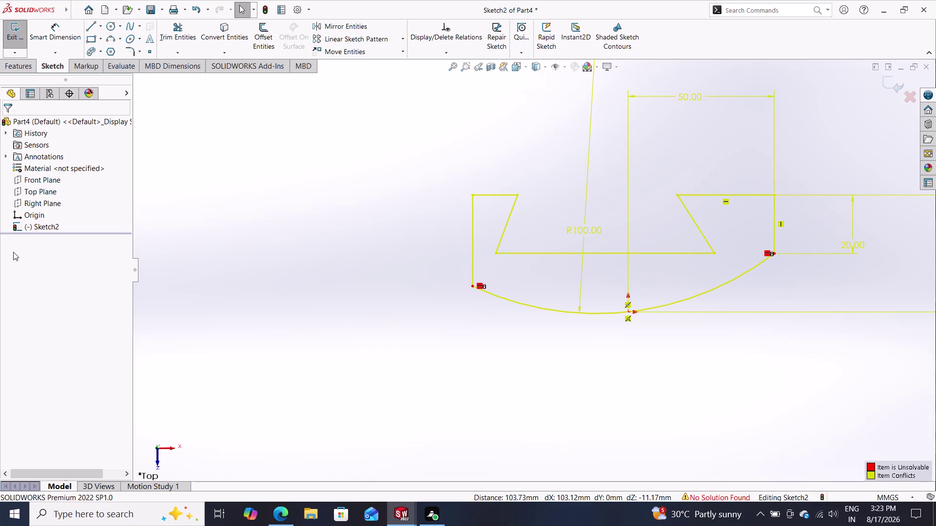
key(Escape)
key(Escape)
key(Escape)
key(Escape)
key(Escape)
key(Escape)
key(Escape)
key(ctrl+z)
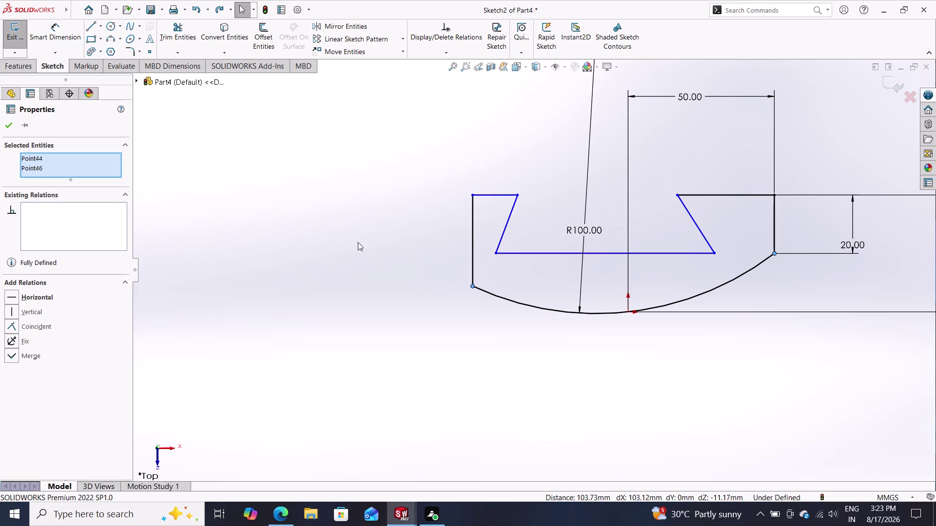
click(471, 217)
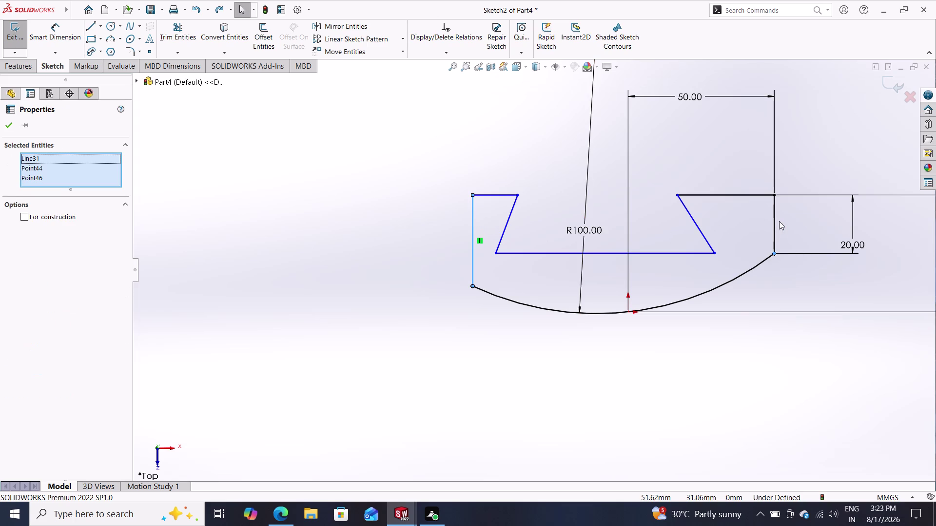
click(773, 220)
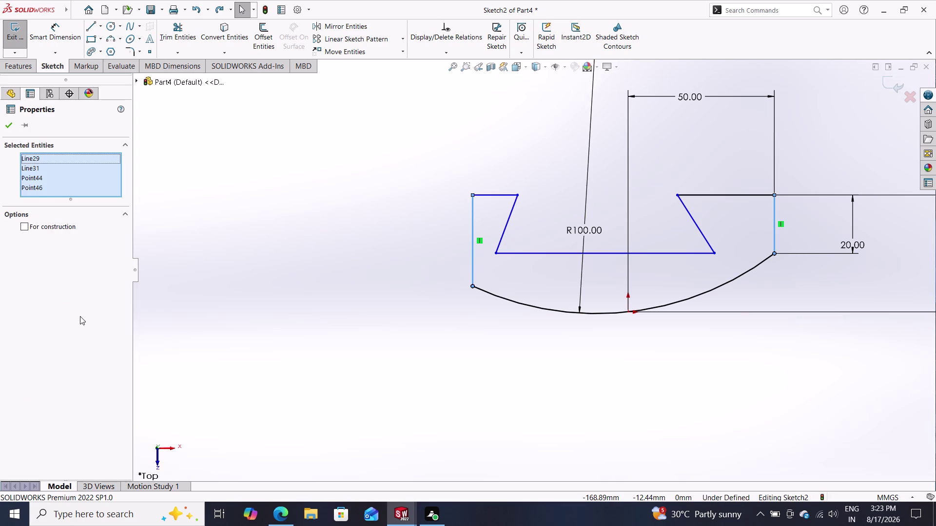
key(Escape)
key(Escape)
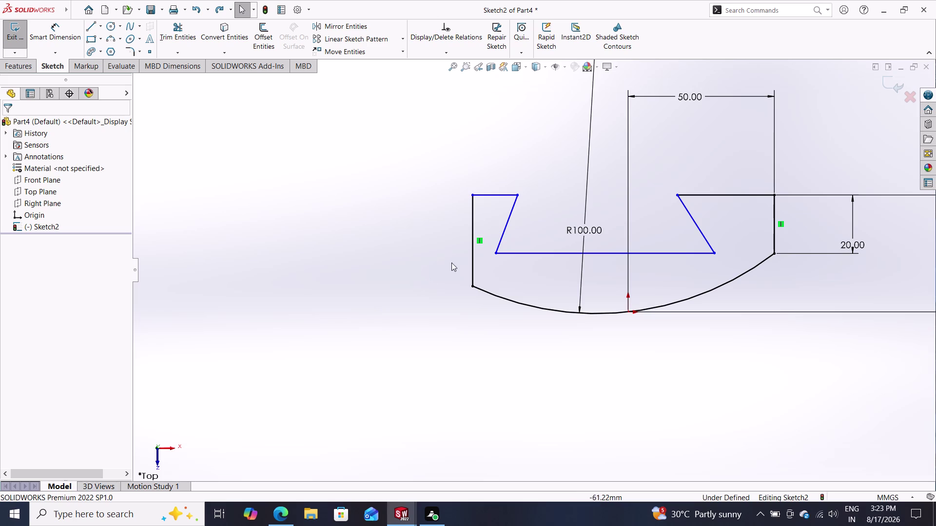
click(470, 221)
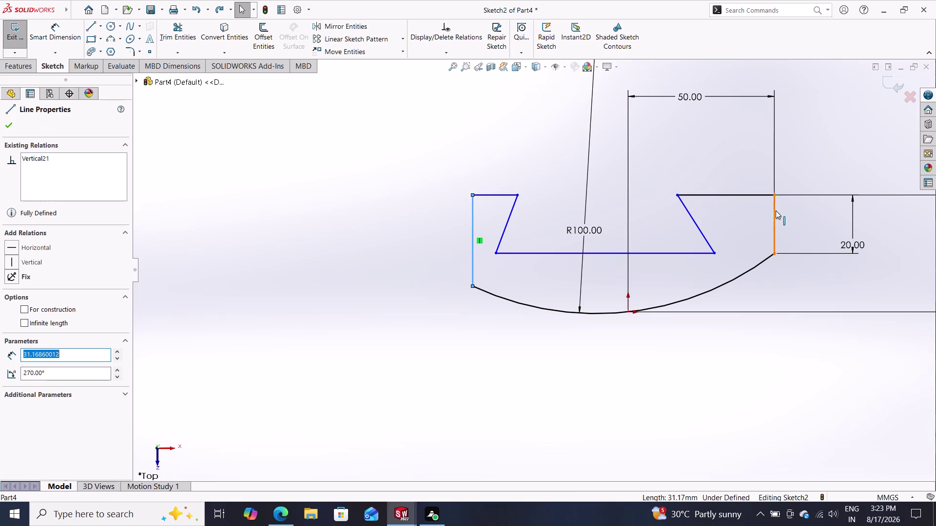
click(775, 216)
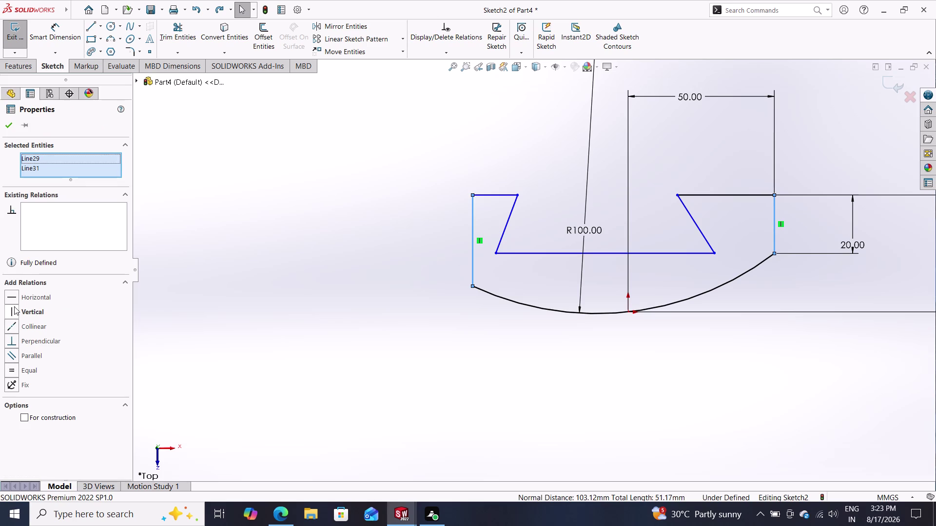
click(27, 370)
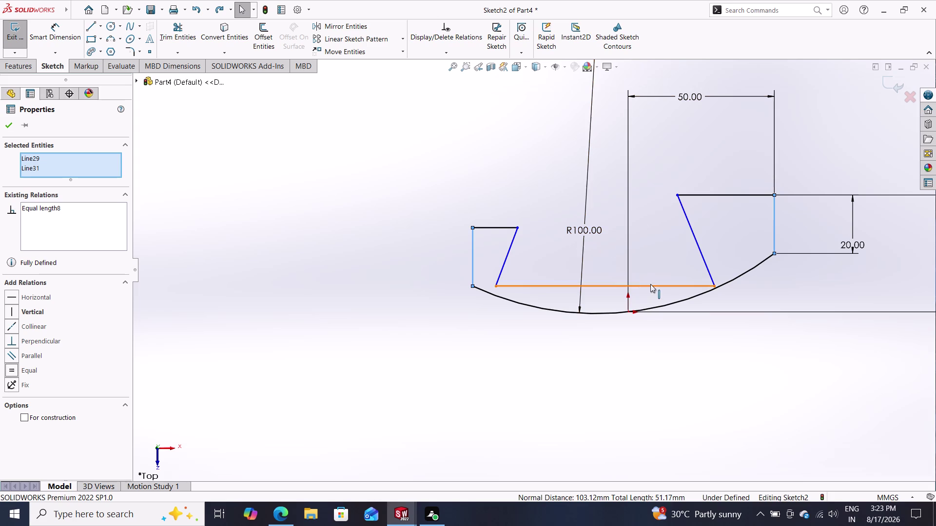
scroll(down, 3)
scroll(up, 3)
scroll(down, 3)
scroll(up, 3)
scroll(up, 3)
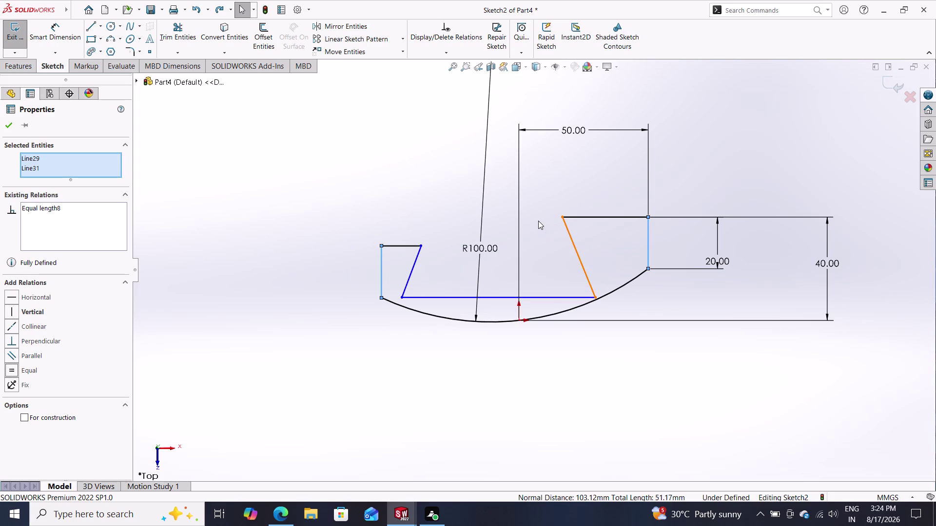
key(ctrl+z)
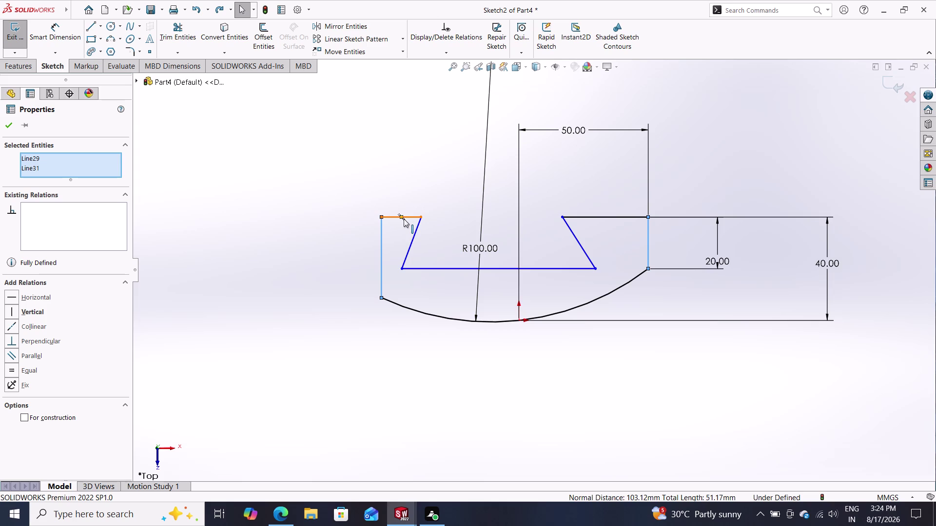
key(Escape)
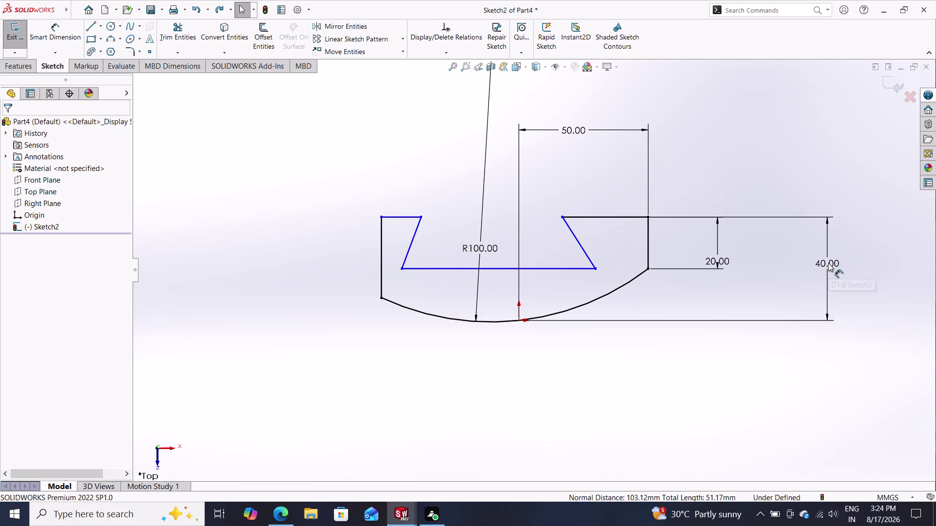
Delete the 40 depth dimension and make the two arc endpoints horizontal.
click(828, 263)
key(Delete)
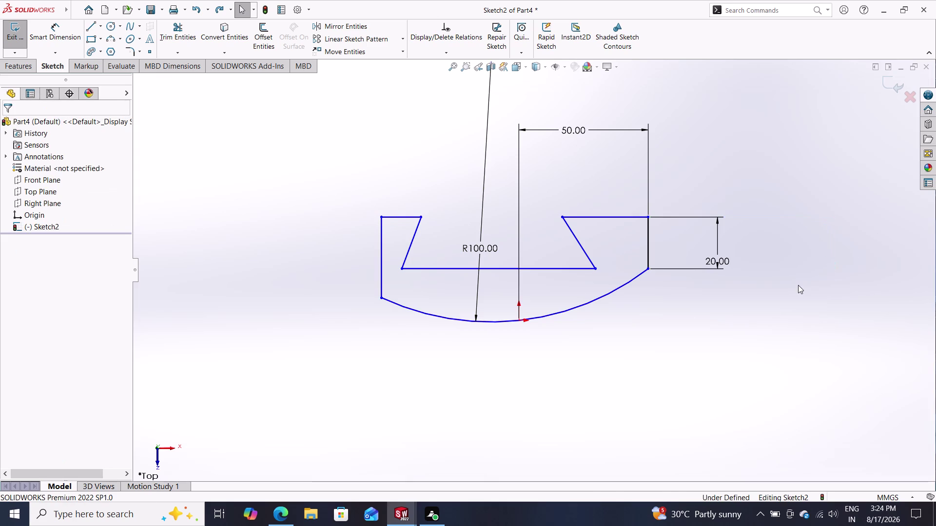
click(380, 297)
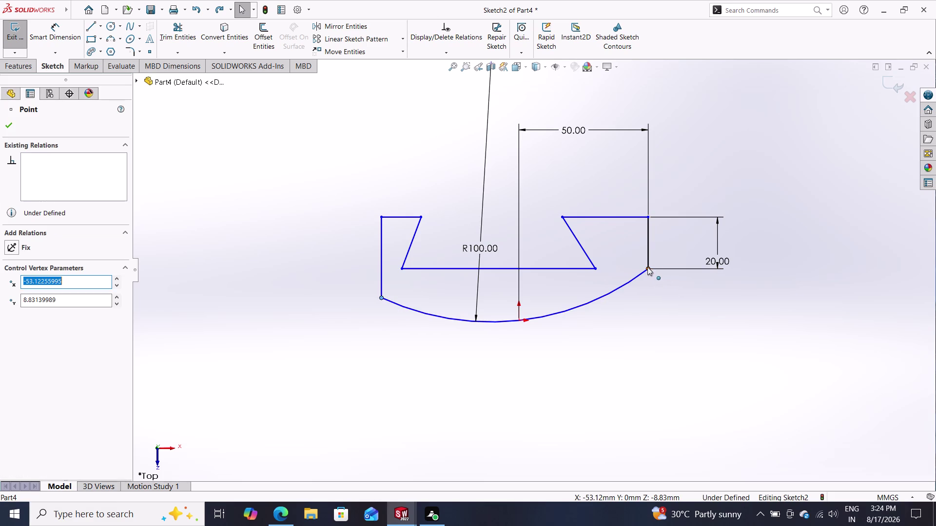
click(647, 267)
click(44, 299)
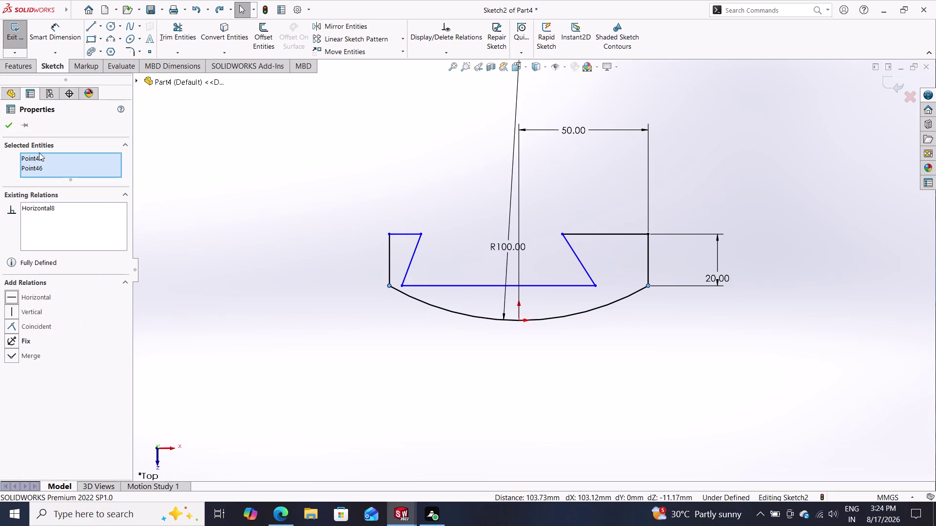
click(5, 125)
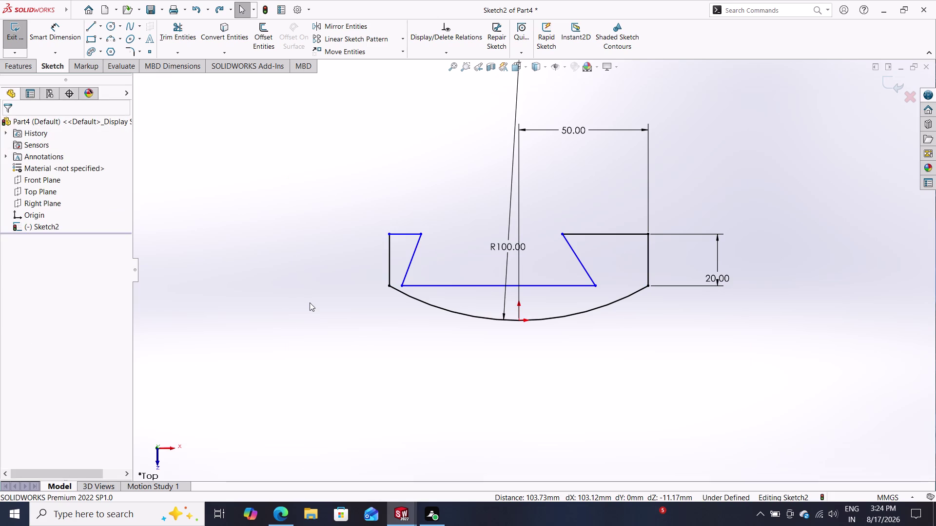
Try an origin-to-top-right-corner height dimension, dropping it at the over-defined warning.
click(44, 27)
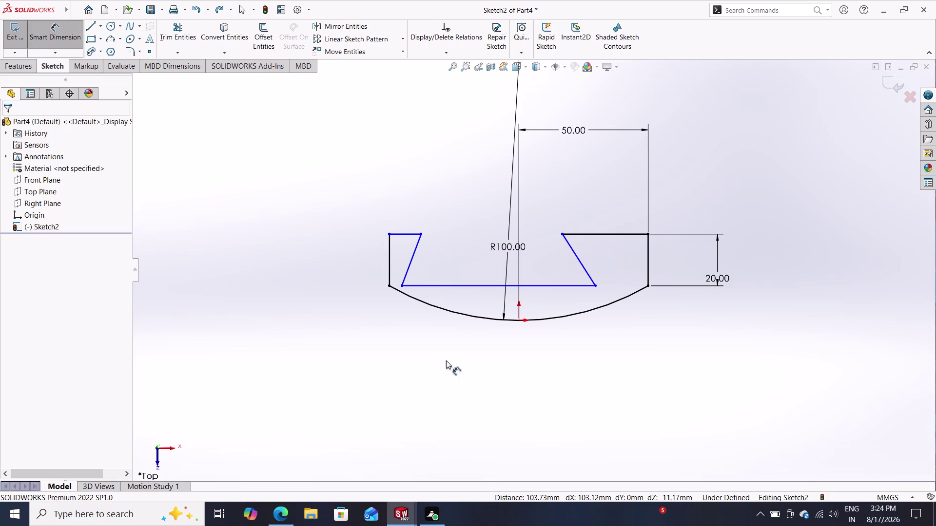
double_click(519, 322)
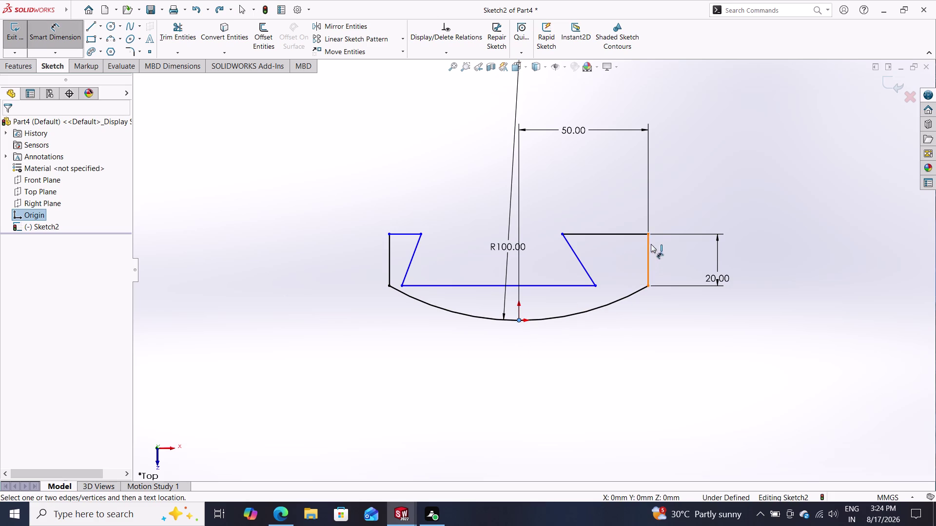
click(645, 233)
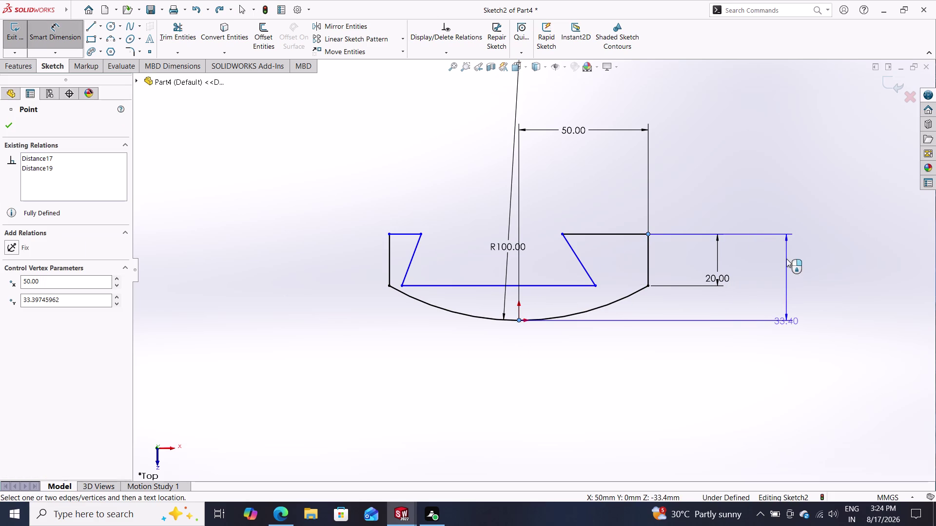
click(796, 285)
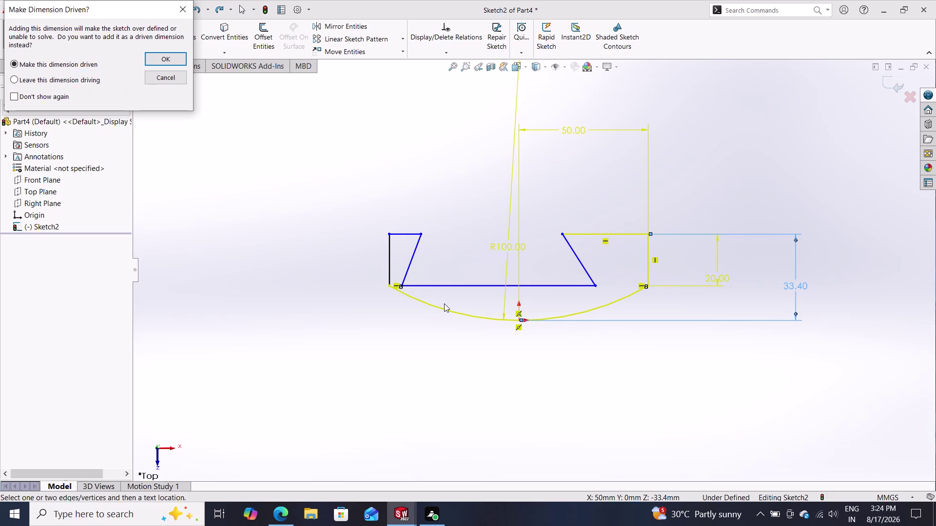
click(163, 79)
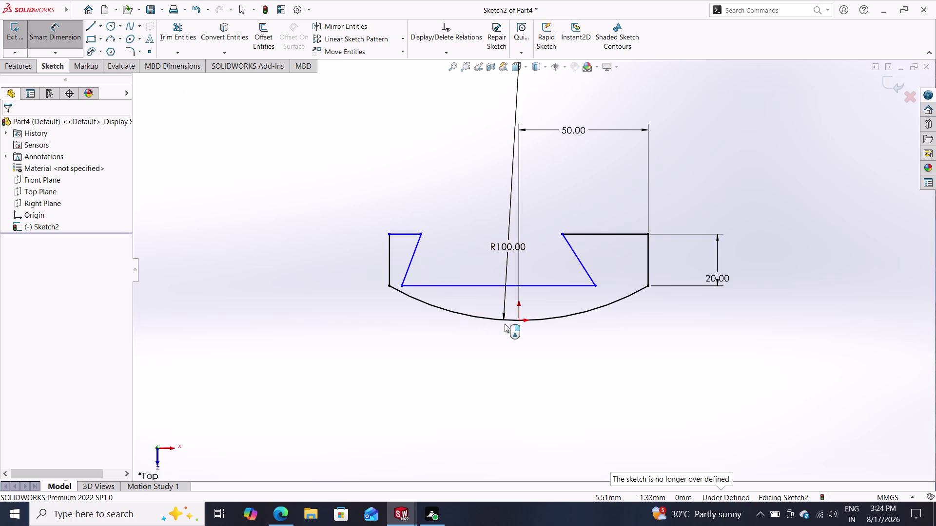
click(402, 284)
click(594, 285)
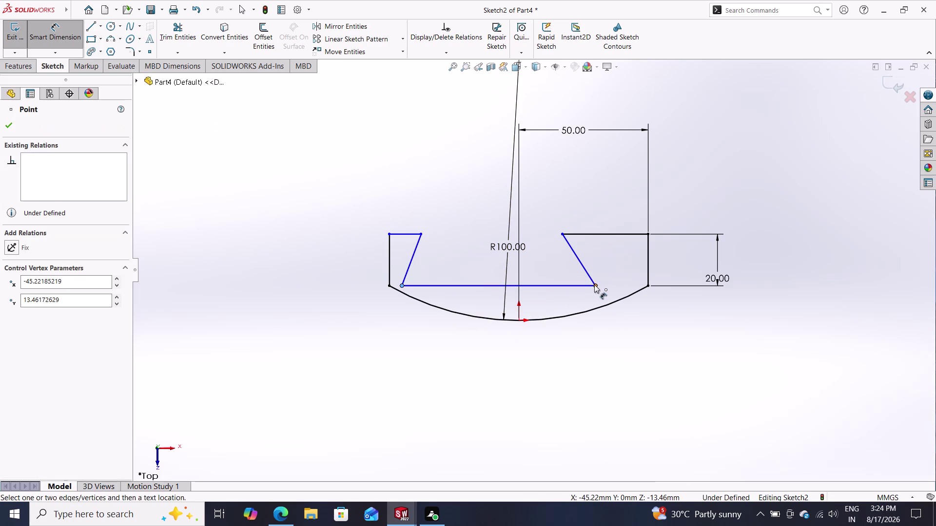
Set the dovetail base line's width dimension to 70 mm.
click(496, 380)
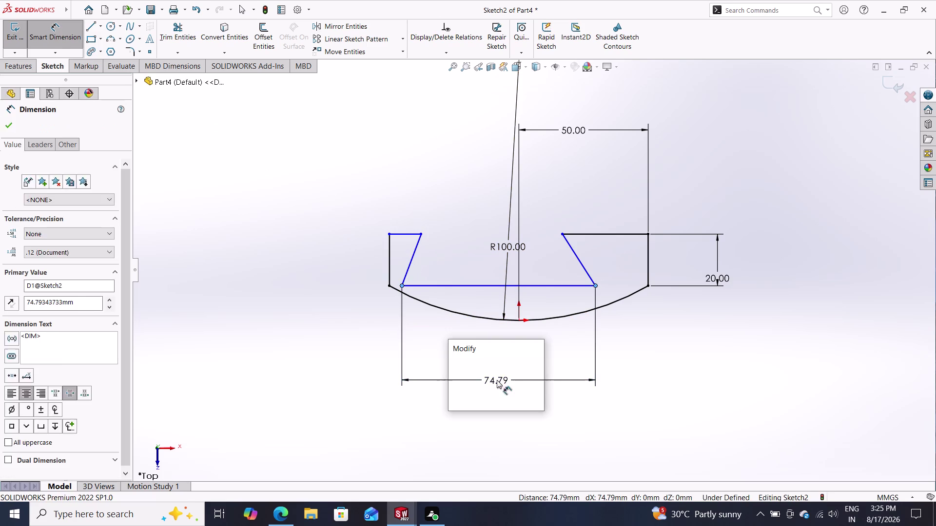
text(70)
key(Return)
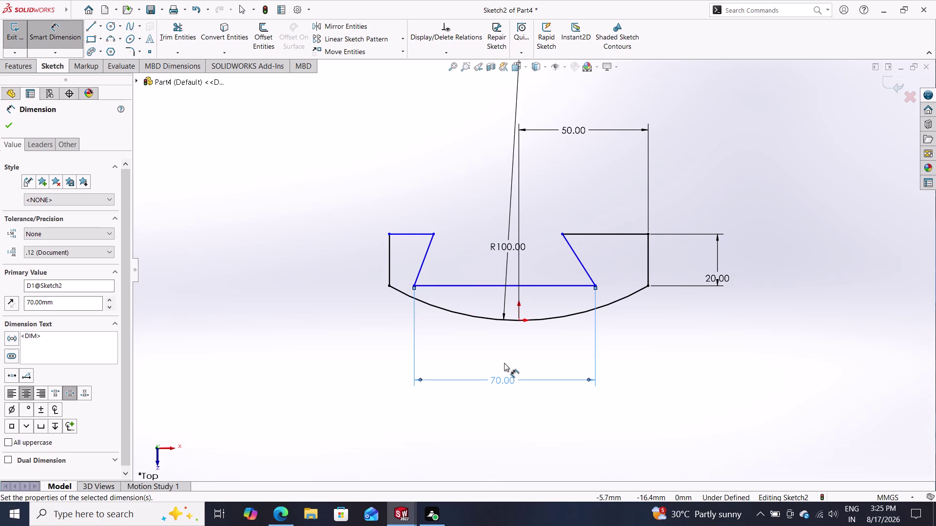
click(388, 233)
click(647, 232)
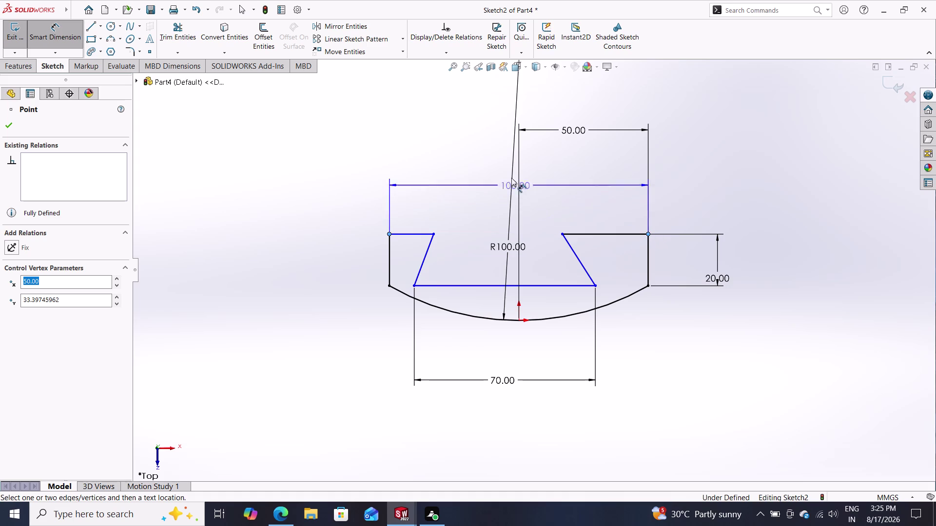
Place the top-corner width dimension above the profile and accept 100 mm.
click(503, 117)
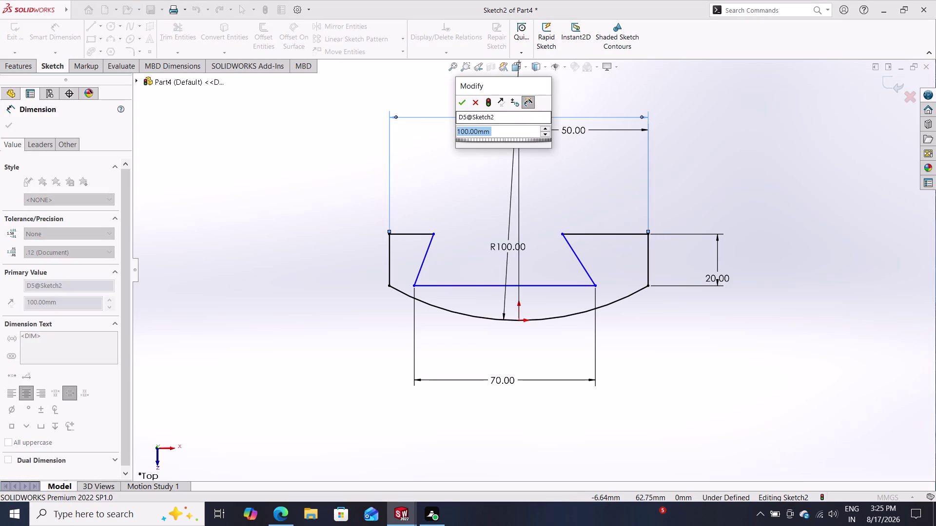
click(463, 102)
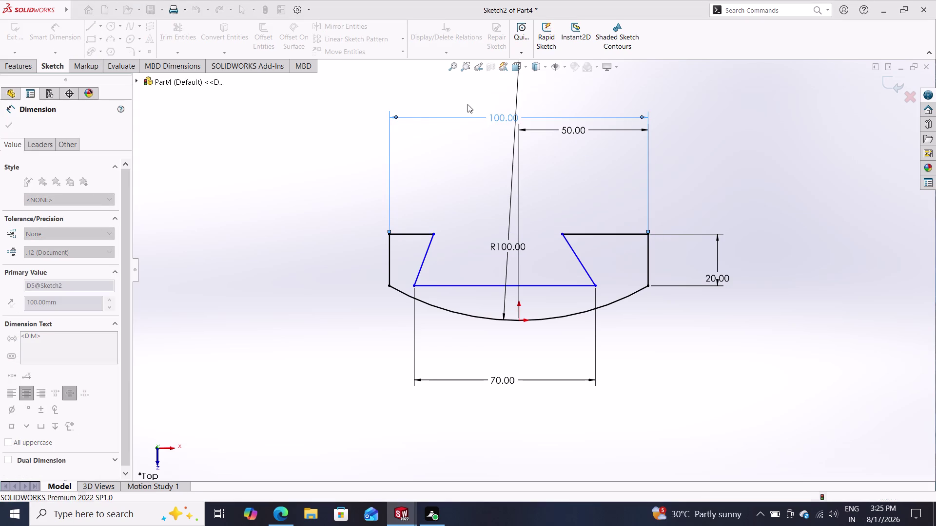
key(Escape)
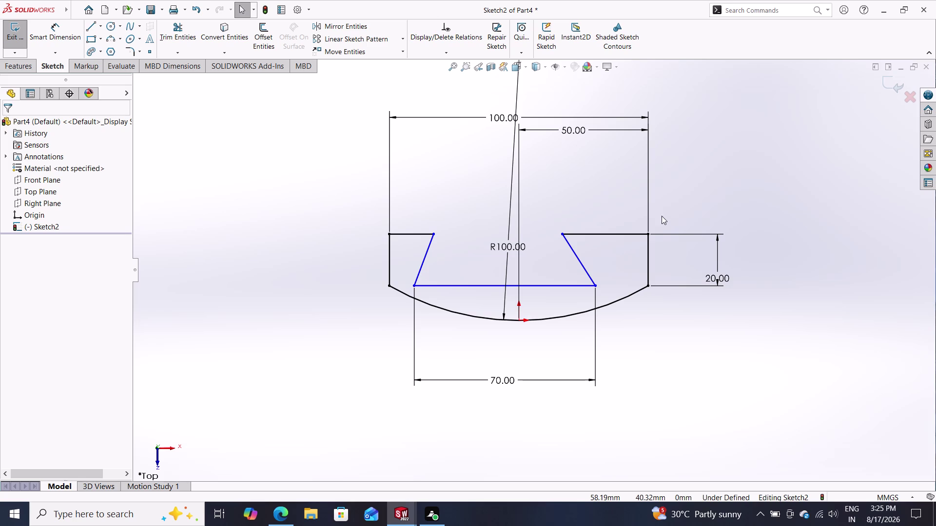
click(91, 26)
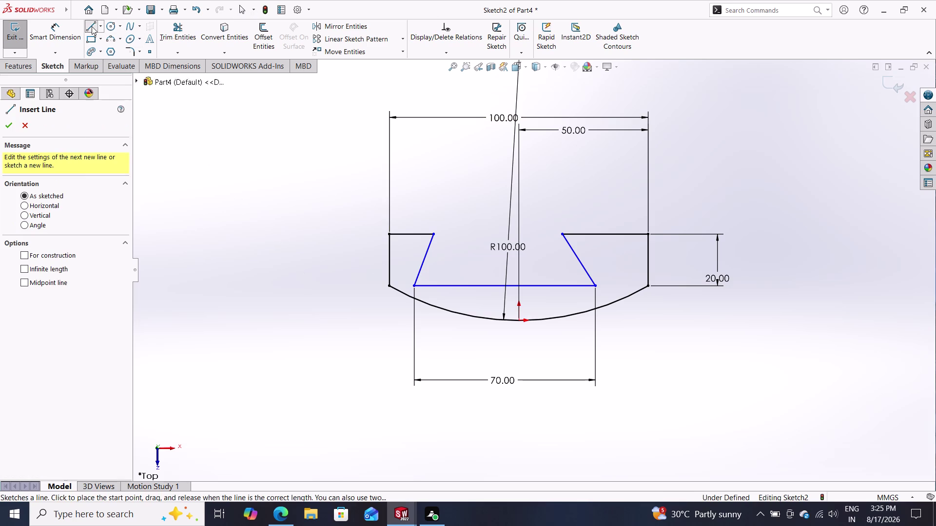
Draw a left drop, horizontal bottom line and right rise to close the area under the arc.
click(387, 286)
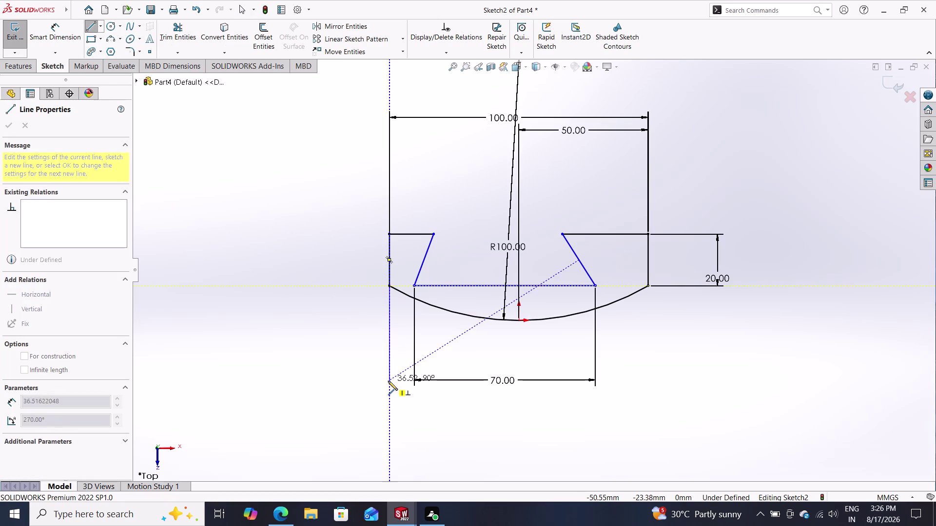
click(392, 383)
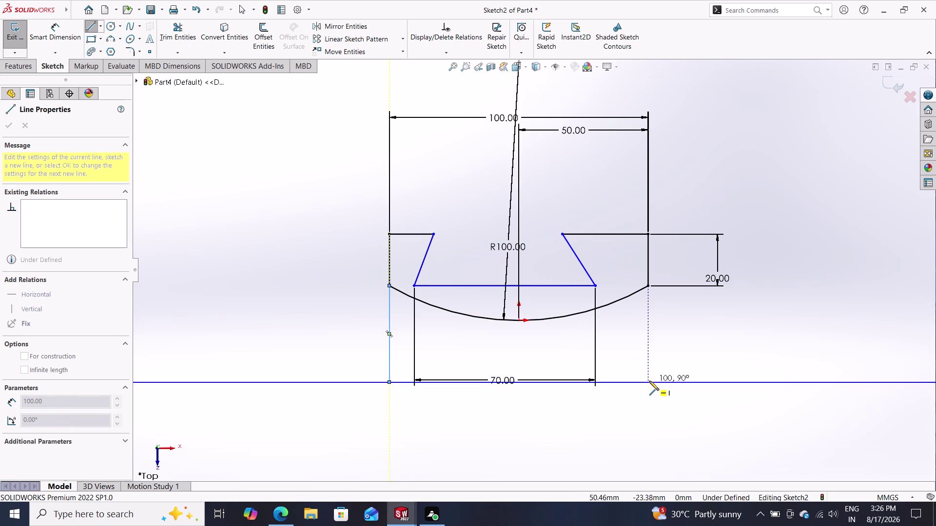
click(649, 381)
click(648, 287)
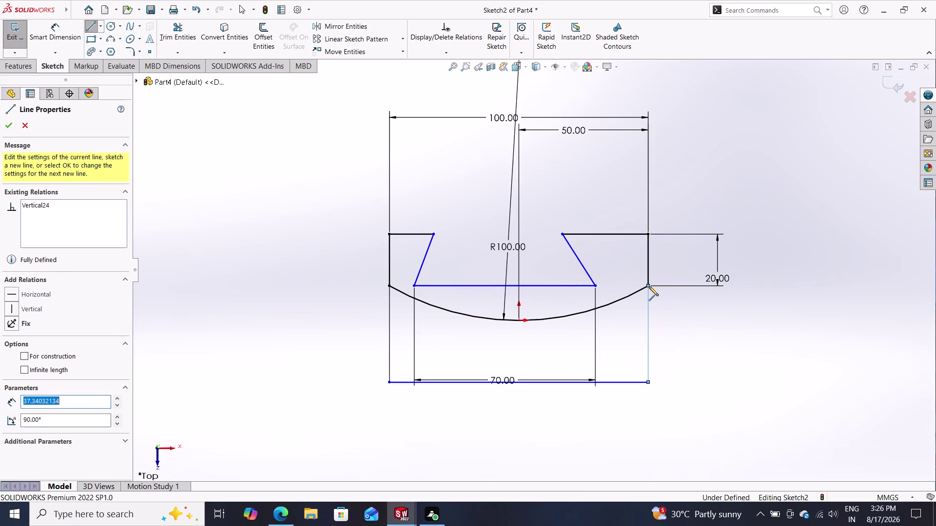
key(Escape)
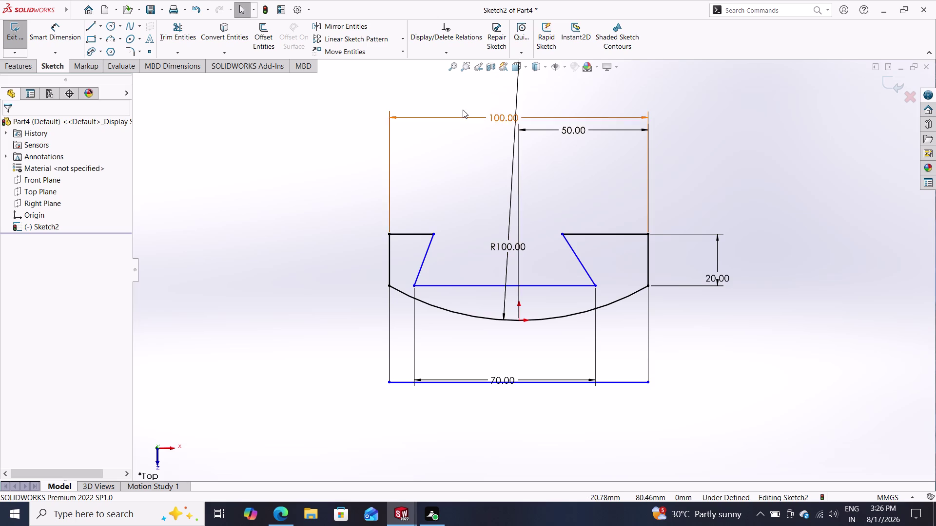
Delete the 100 width dimension and decline the redundant bottom-line length dimension.
click(493, 119)
key(Delete)
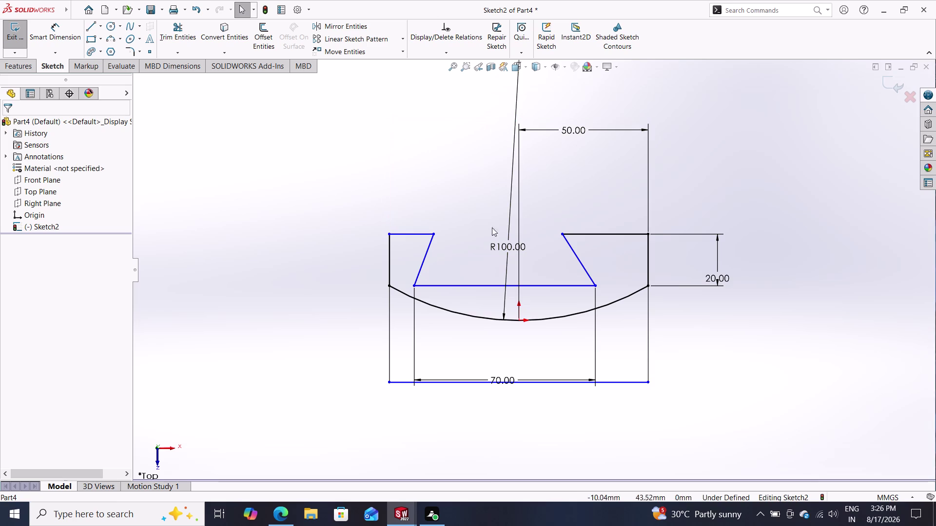
click(58, 24)
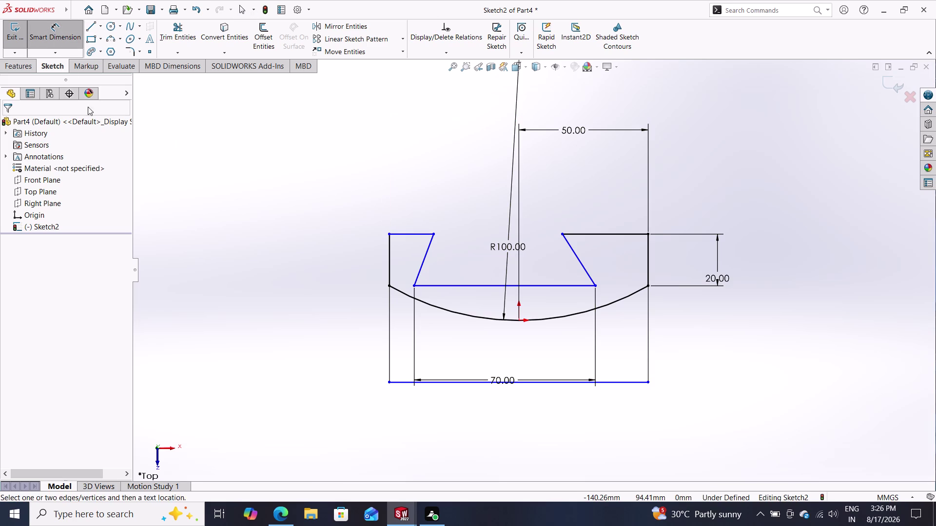
click(407, 383)
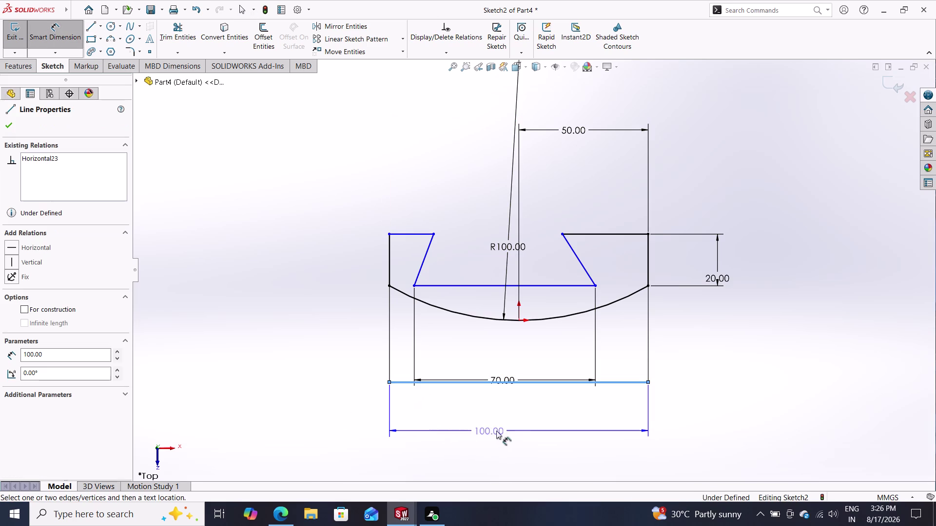
click(518, 436)
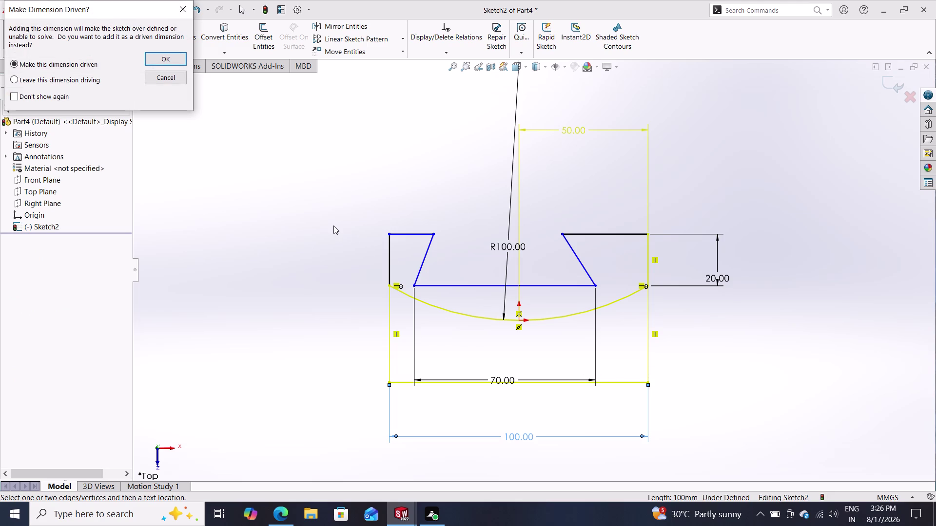
click(177, 71)
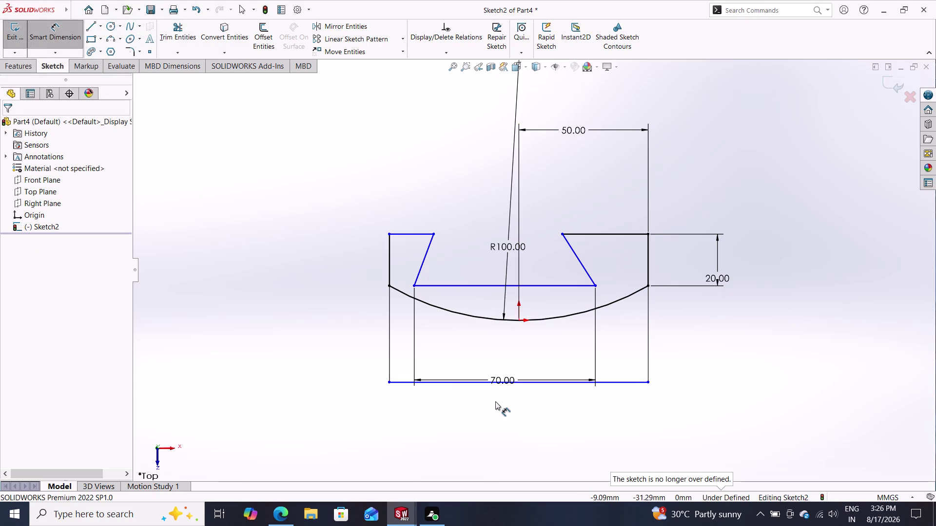
click(52, 32)
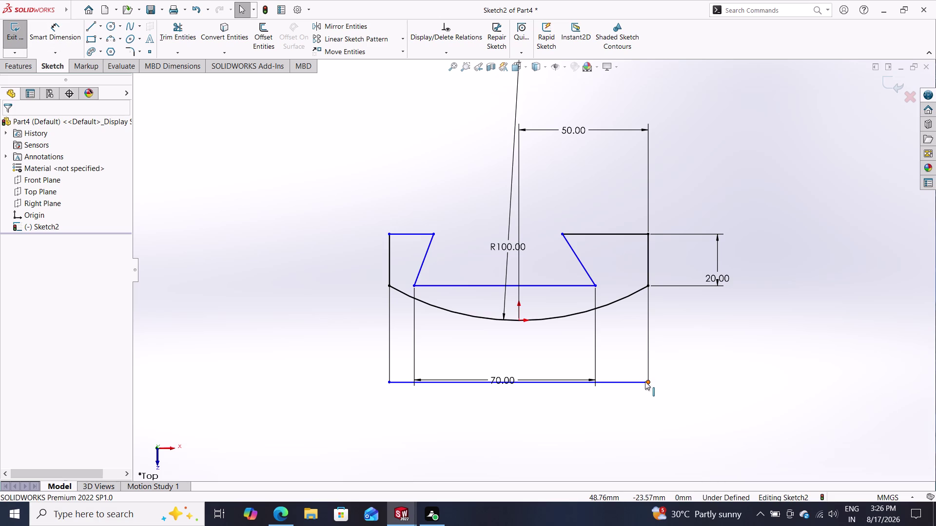
Dimension the right corners vertically to set the overall profile height to 45.
click(52, 30)
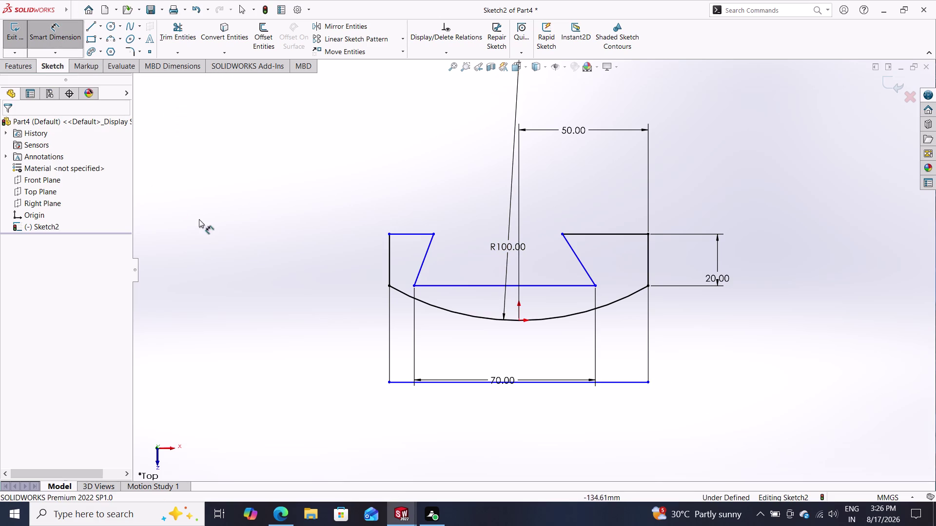
double_click(649, 381)
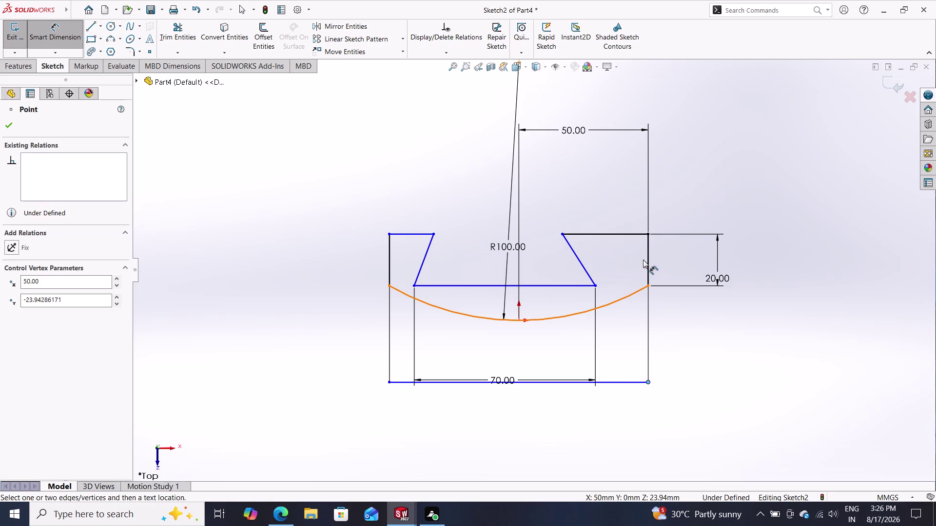
click(649, 233)
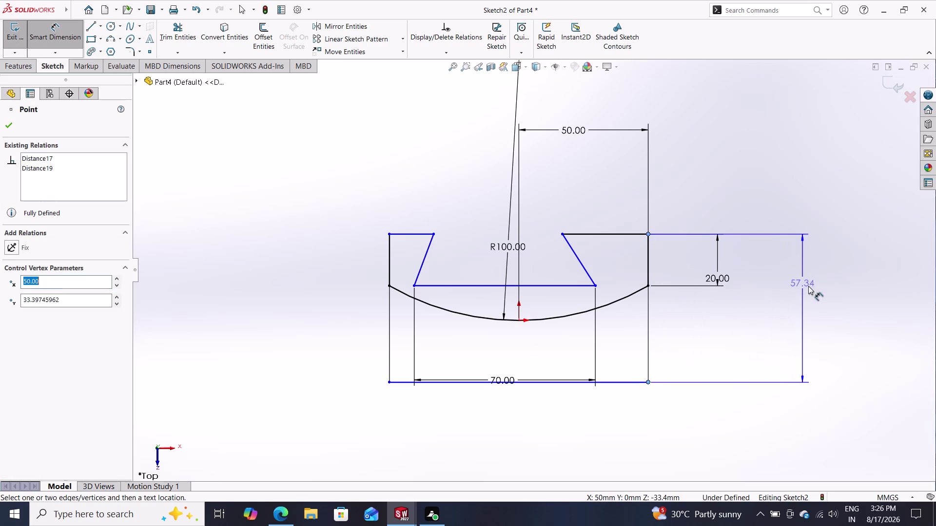
click(816, 304)
text(4)
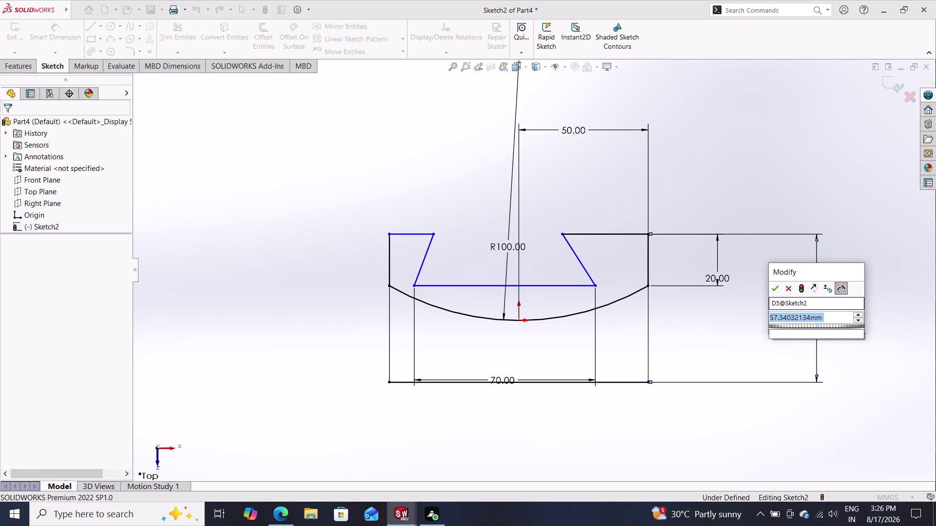
text(5)
key(Return)
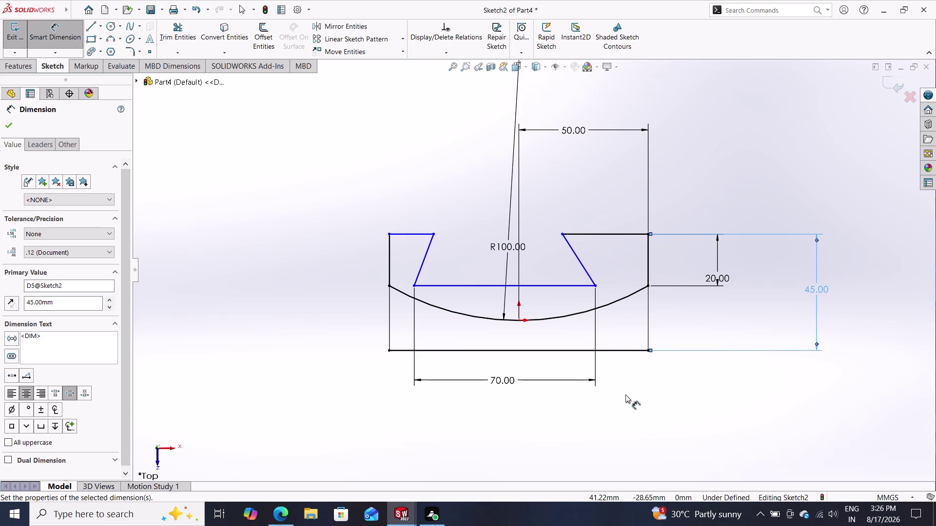
key(Escape)
key(Escape)
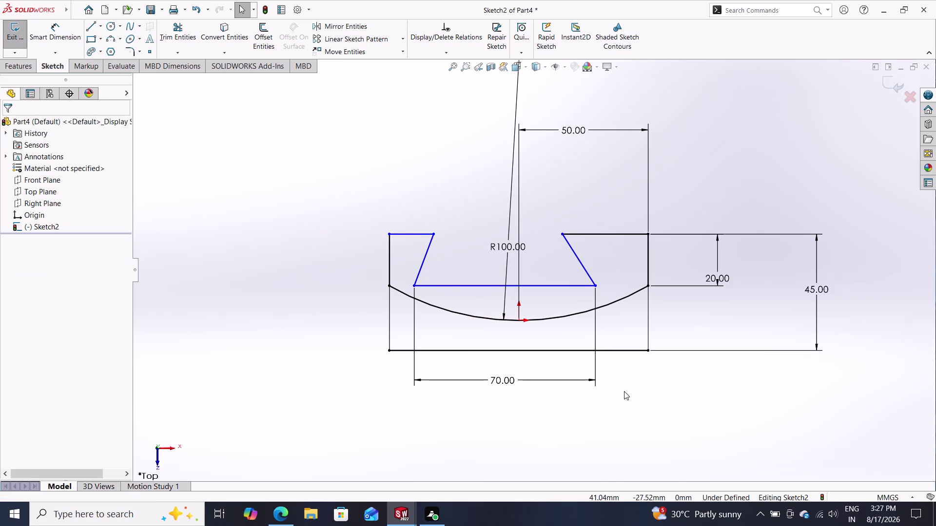
Draw a horizontal construction line from the left wall's top corner.
click(98, 27)
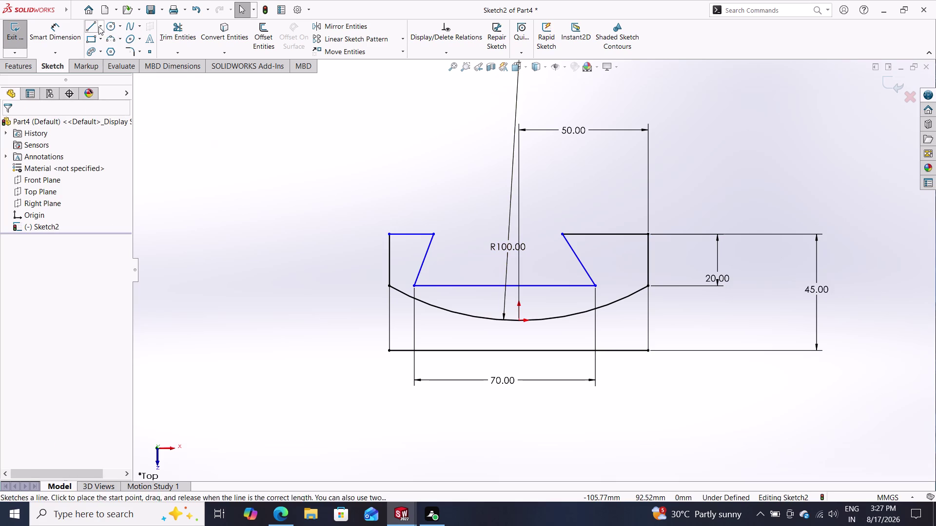
double_click(107, 47)
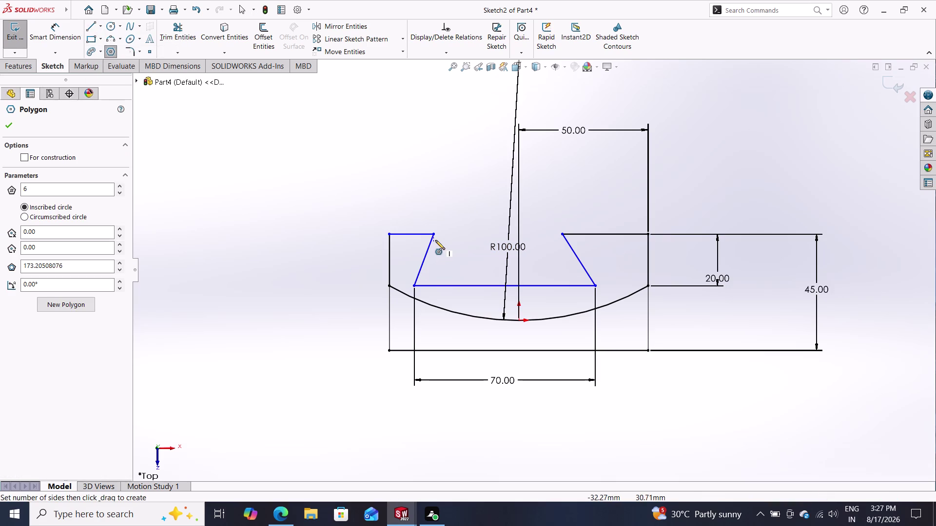
double_click(433, 235)
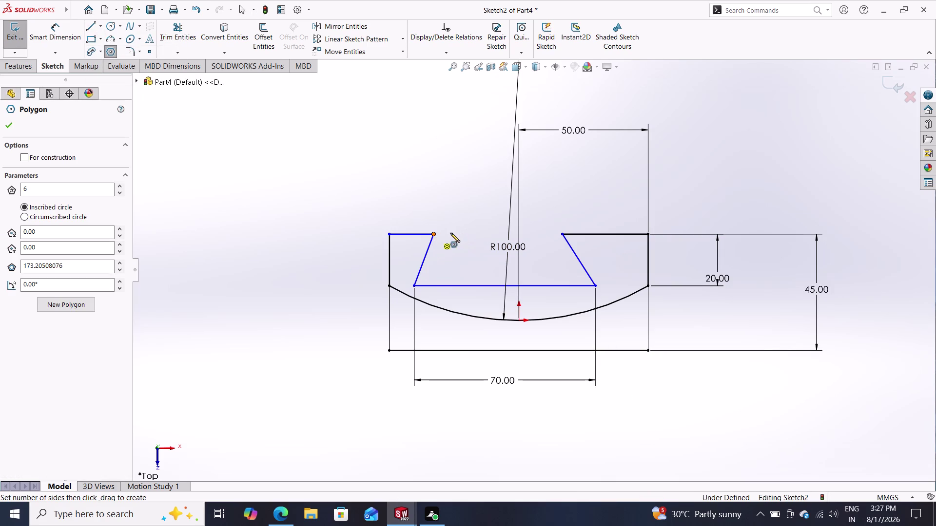
click(432, 232)
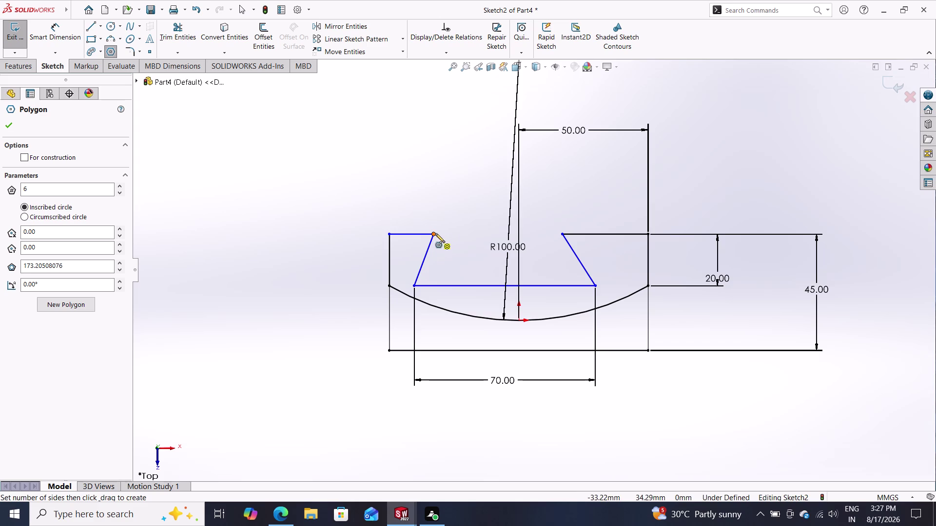
key(Escape)
key(Escape)
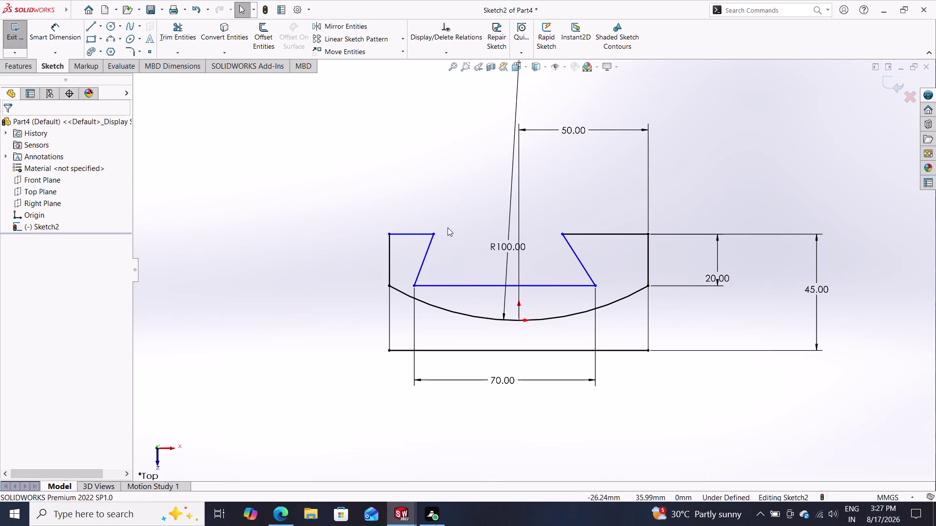
click(101, 22)
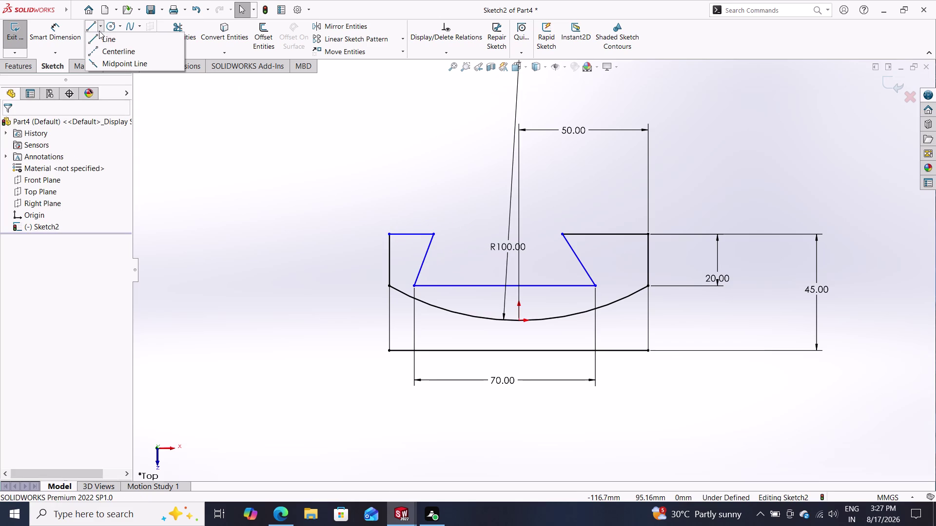
click(108, 50)
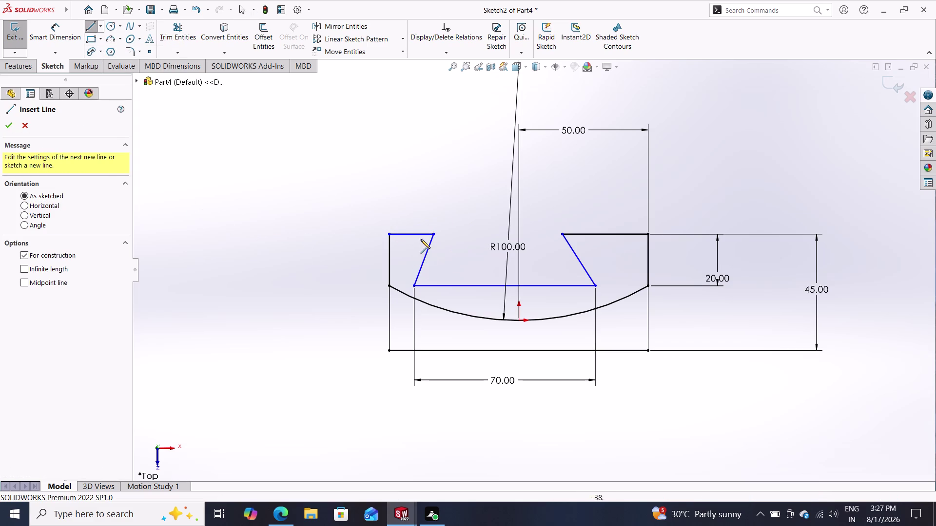
click(432, 236)
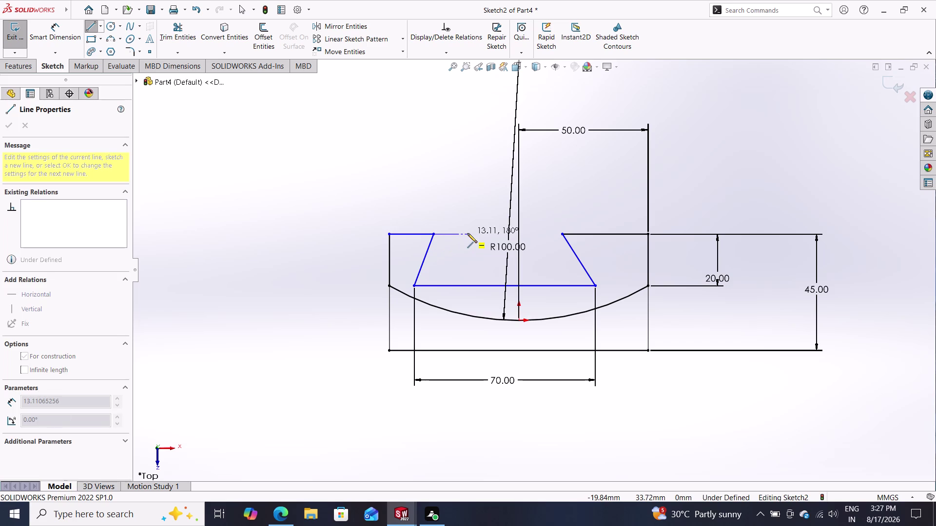
click(467, 234)
key(Escape)
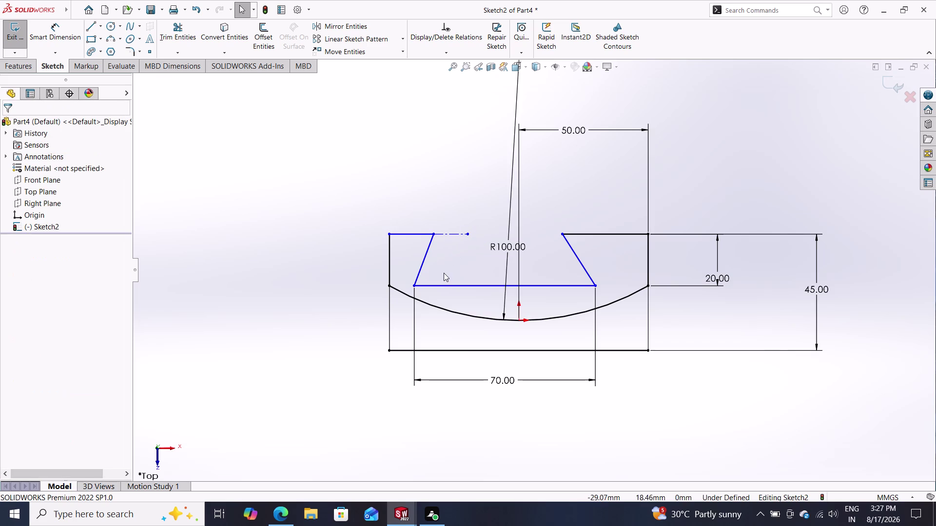
Set the angle between the construction line and the left dovetail wall to 65°.
click(56, 42)
click(455, 233)
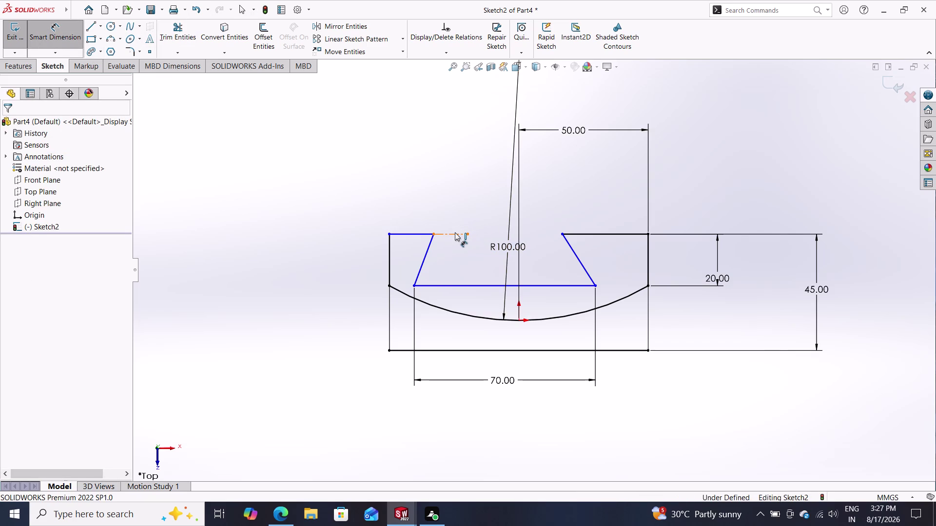
click(571, 246)
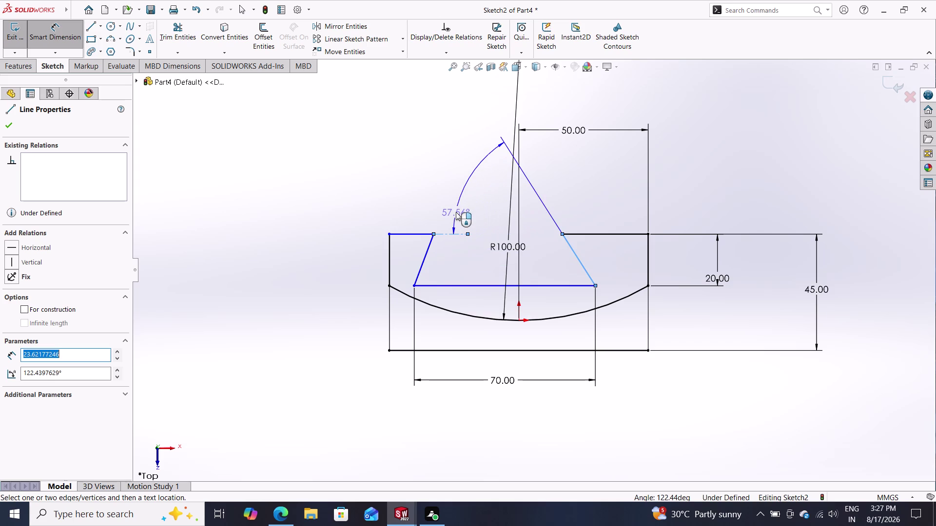
click(457, 189)
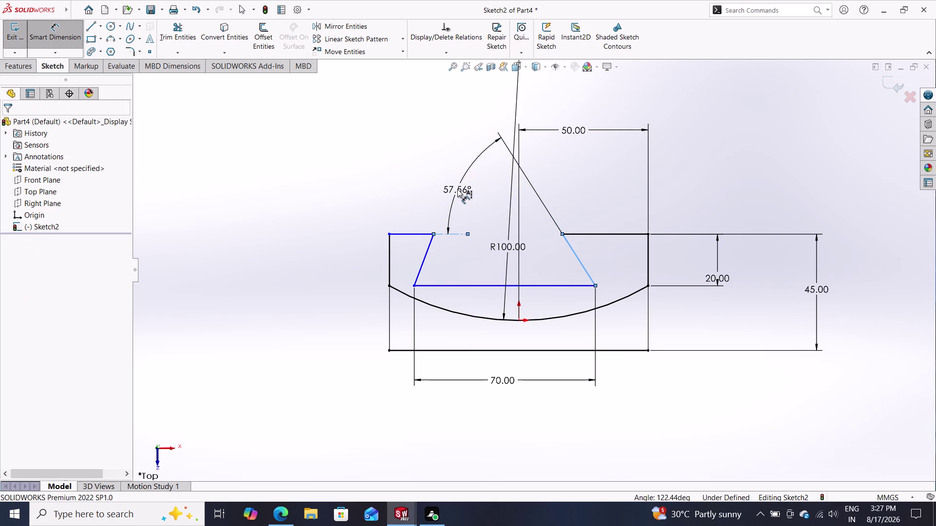
text(65)
key(Return)
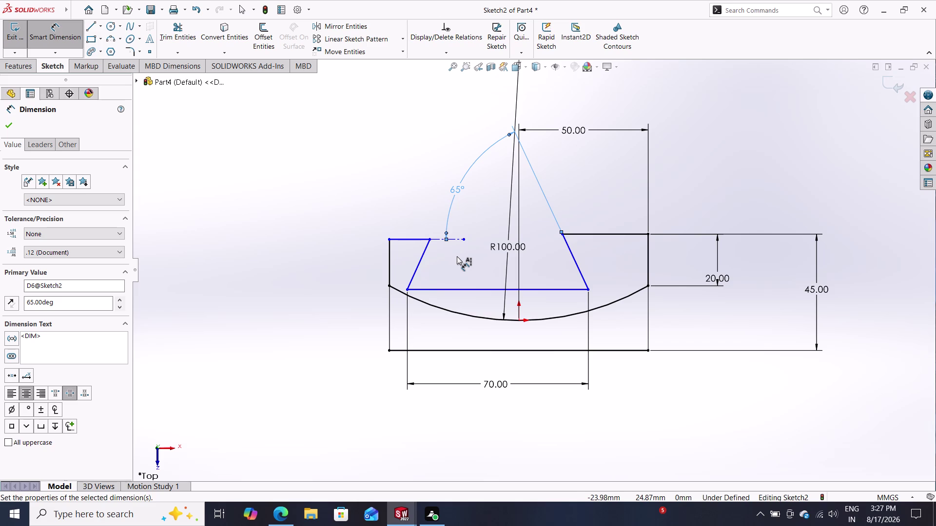
click(113, 20)
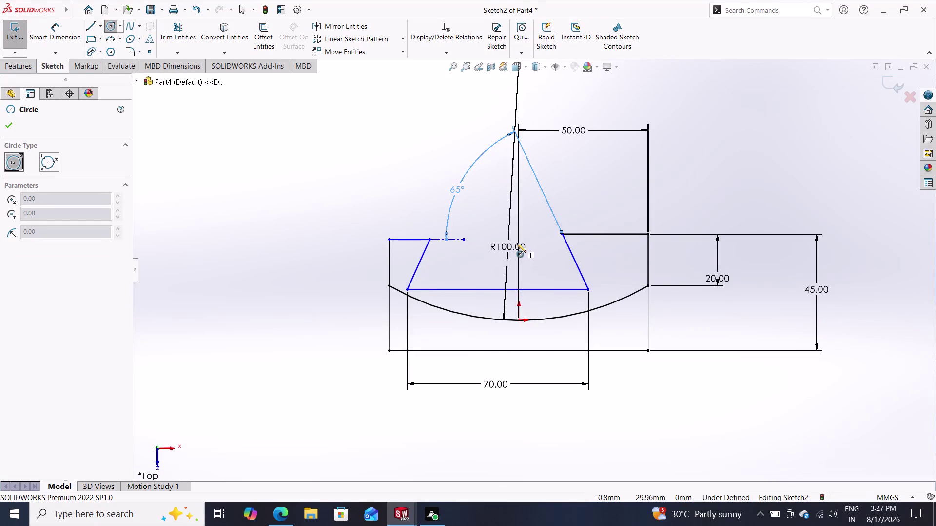
Draw a vertical construction line from the origin up above the dovetail.
scroll(down, 3)
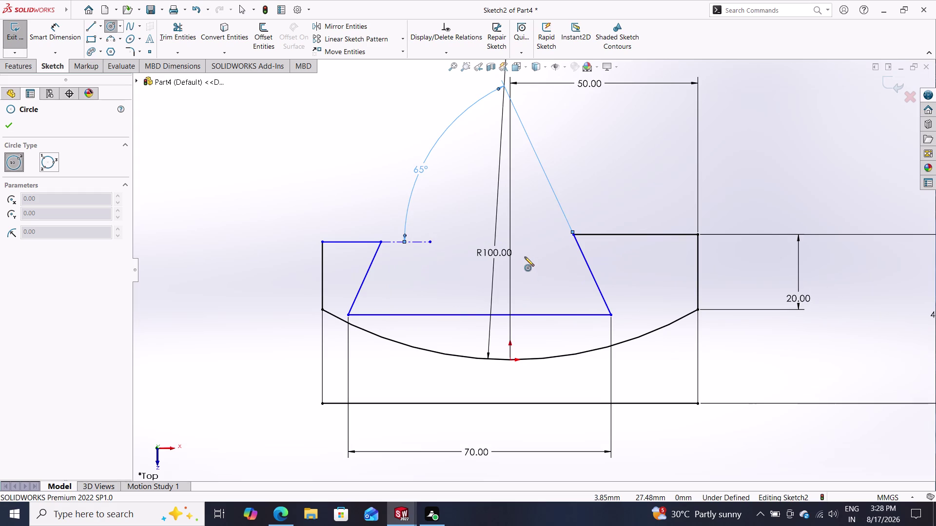
key(Escape)
key(Escape)
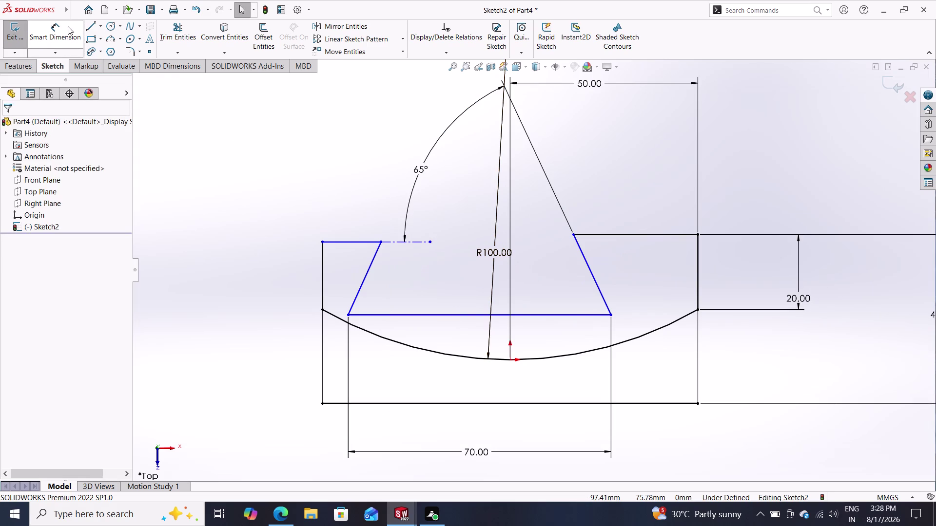
click(103, 25)
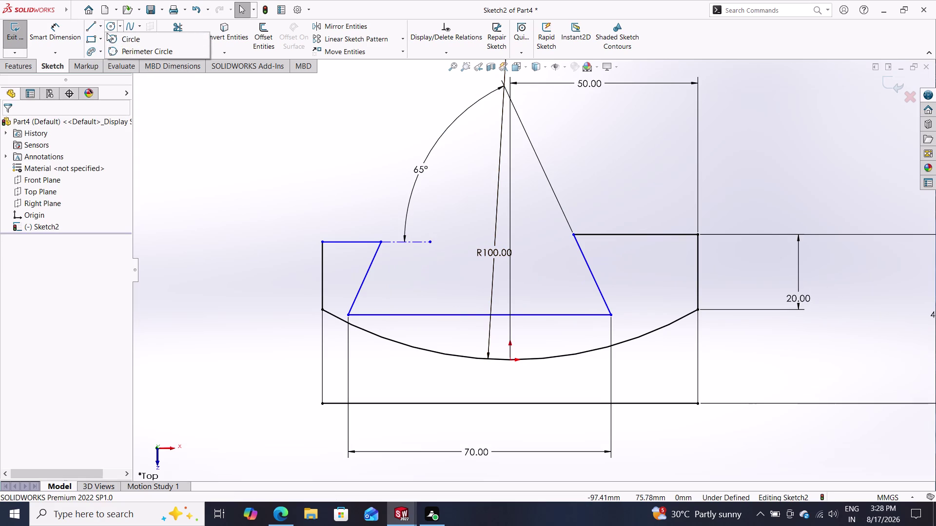
click(102, 22)
click(103, 23)
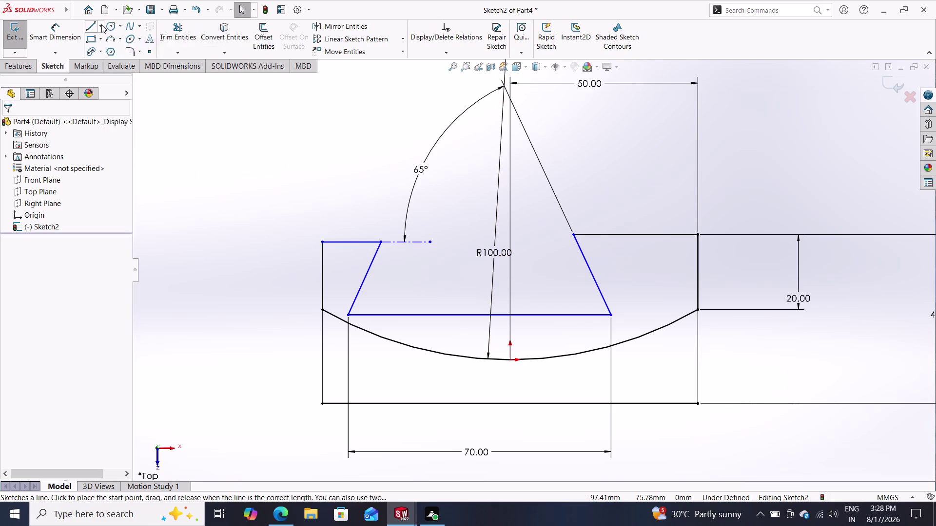
click(101, 24)
click(107, 50)
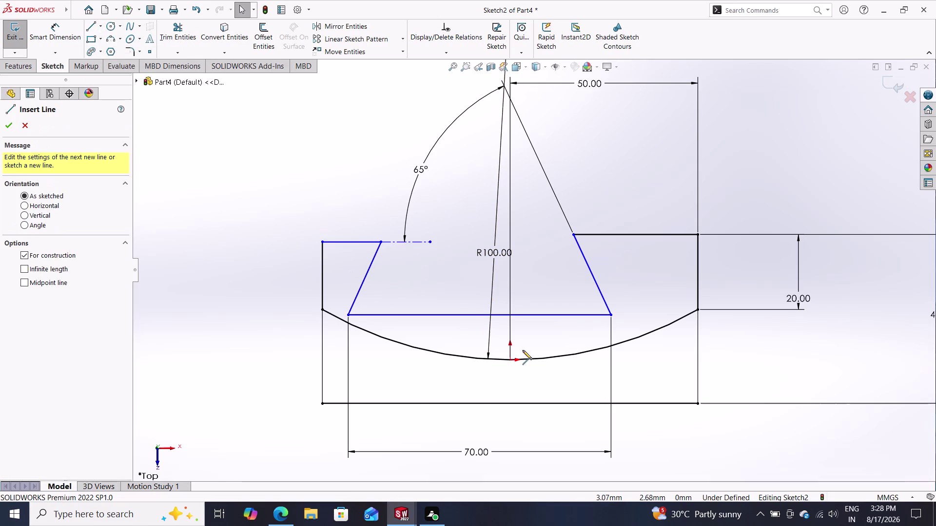
click(510, 359)
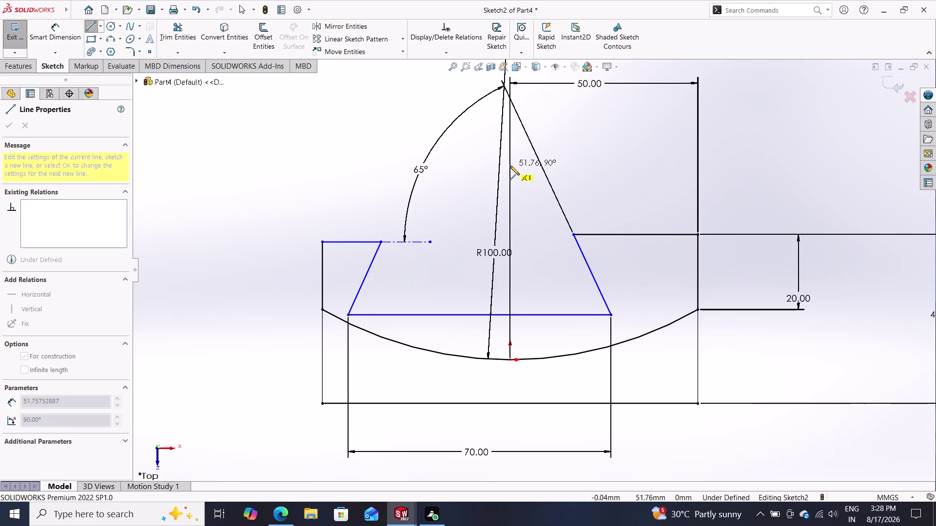
click(510, 156)
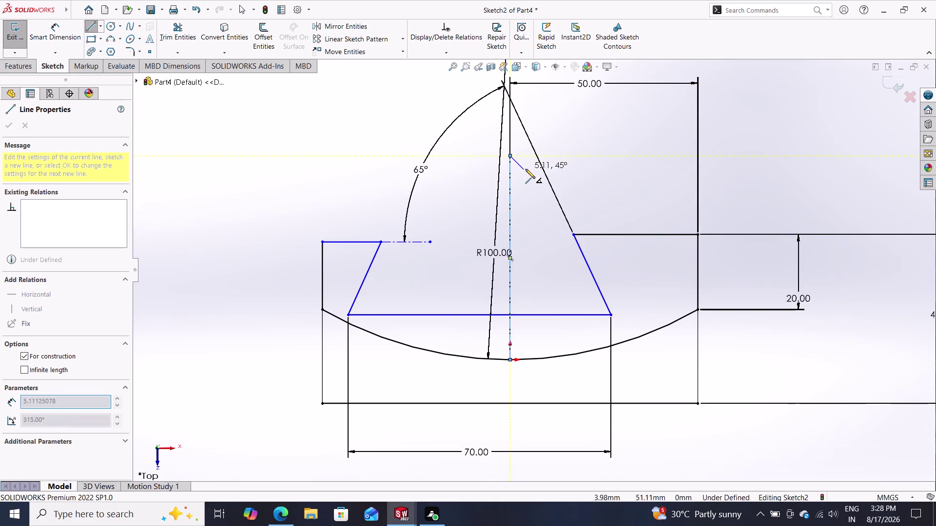
key(Escape)
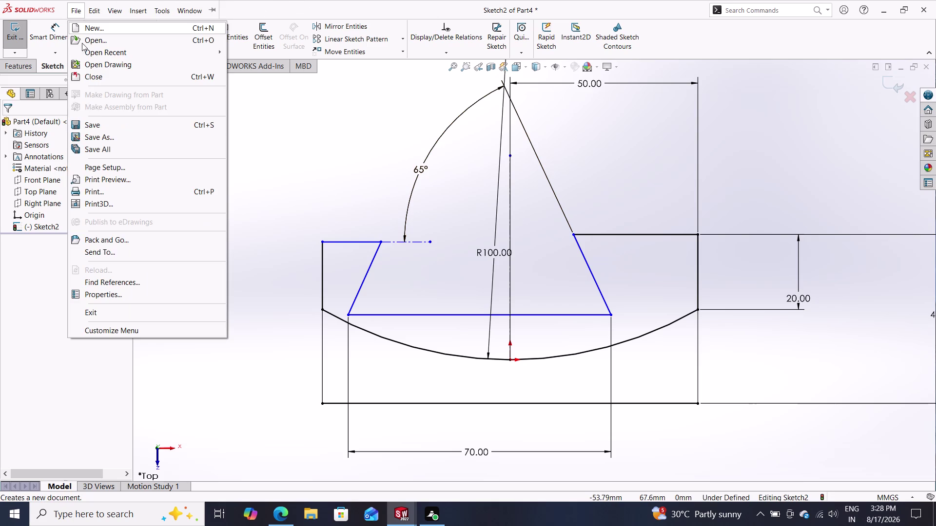
Sketch two concentric circles centred on the vertical construction line.
click(269, 174)
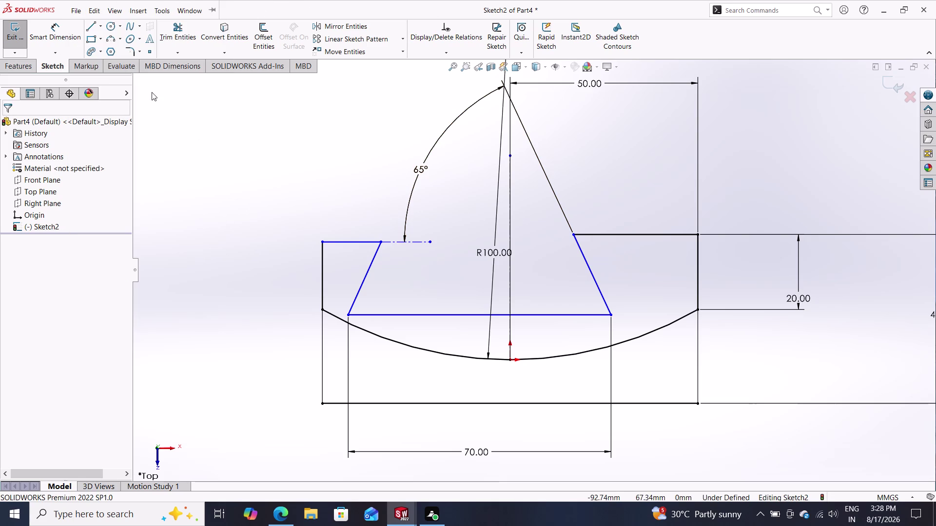
click(115, 25)
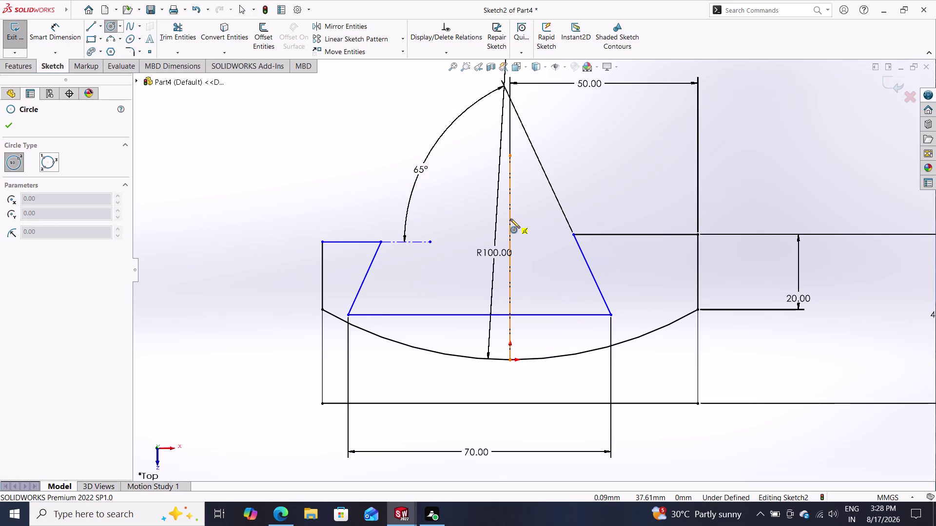
click(509, 218)
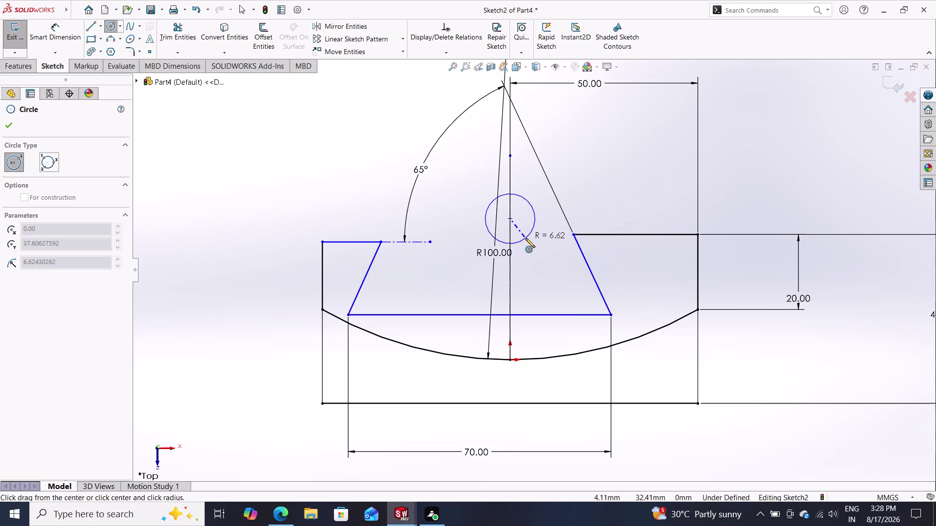
click(525, 238)
click(509, 219)
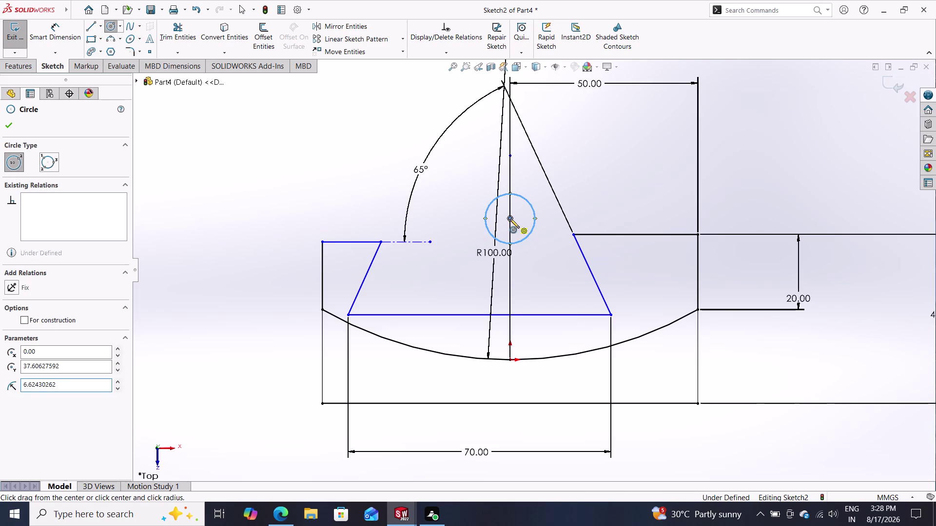
click(536, 253)
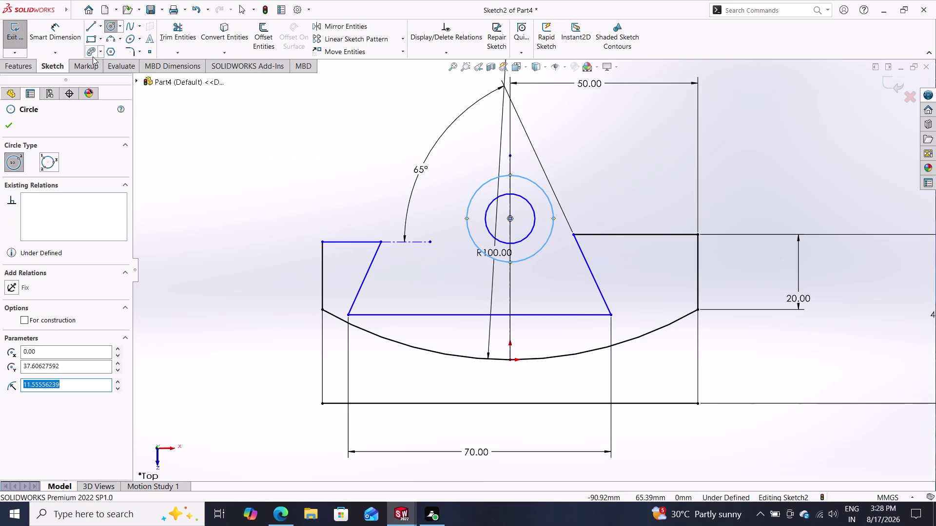
Dimension the inner circle to Ø16 mm and the outer circle to Ø30 mm.
click(60, 32)
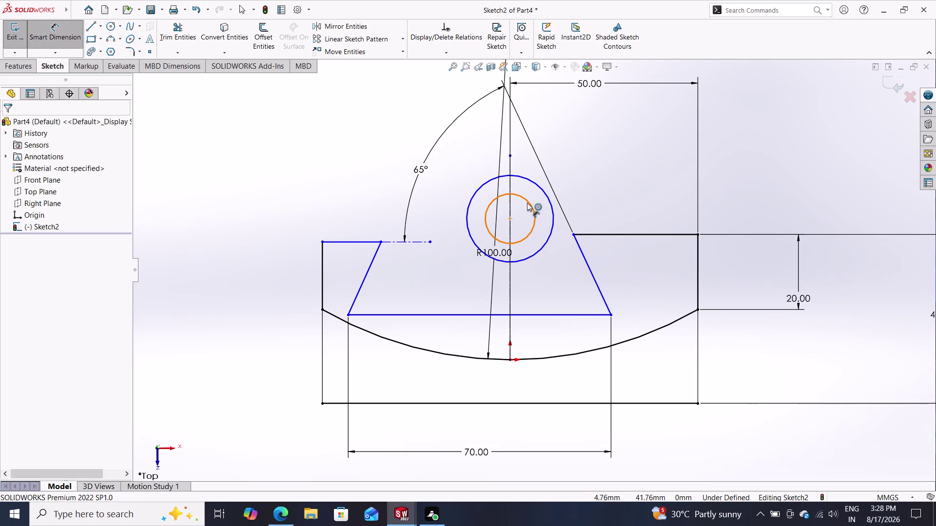
click(526, 203)
click(596, 179)
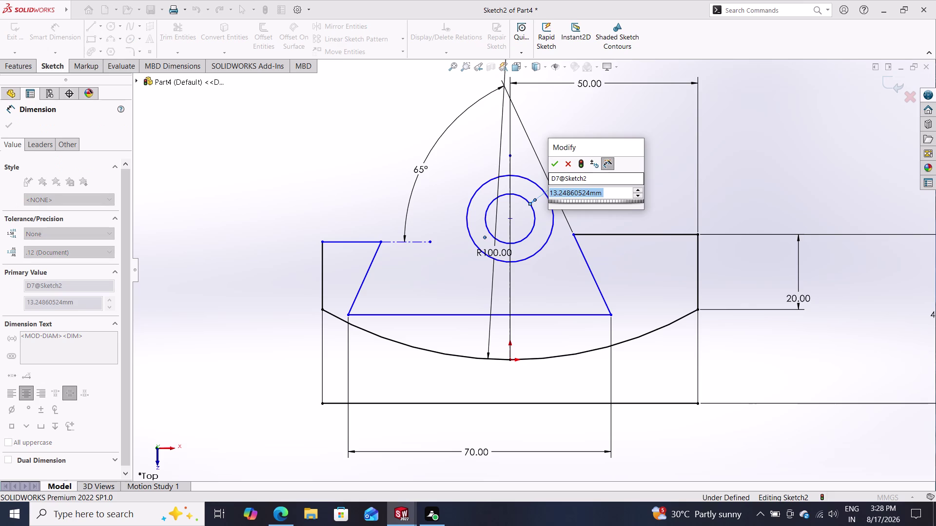
text(16)
key(Return)
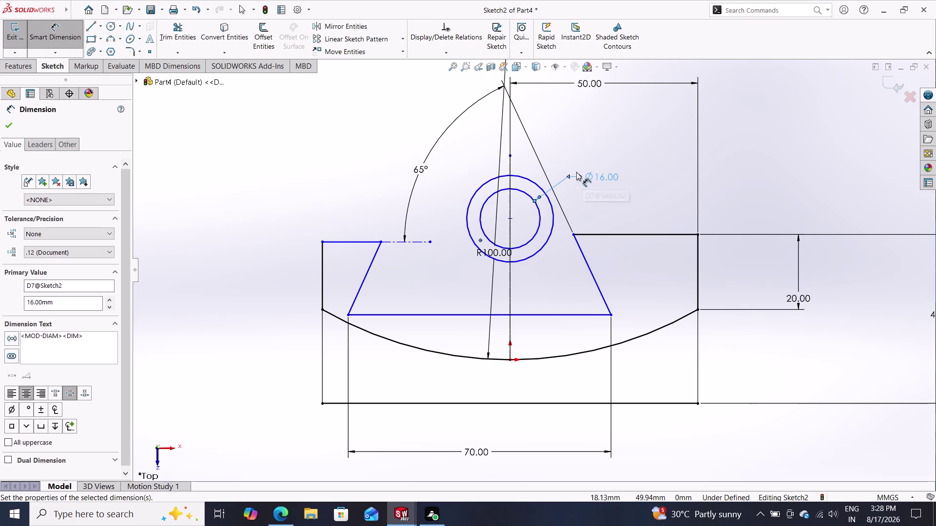
click(533, 184)
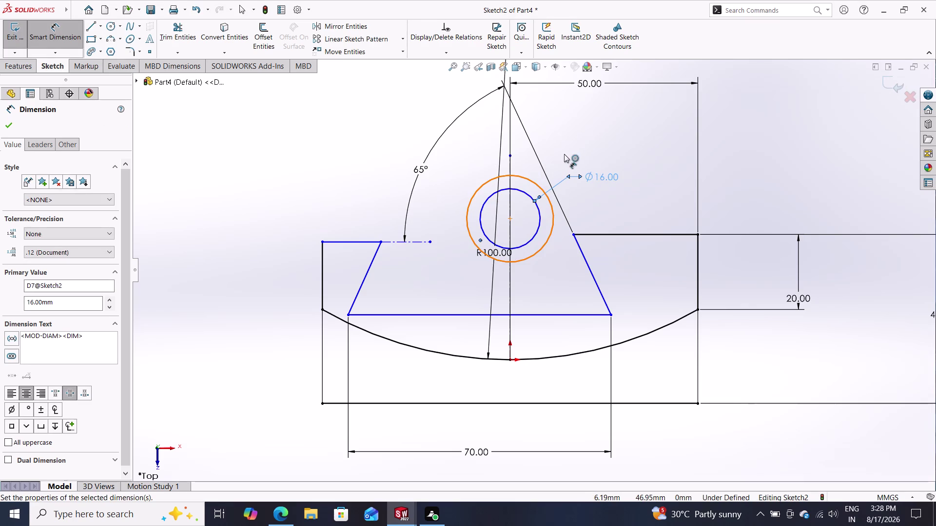
click(589, 136)
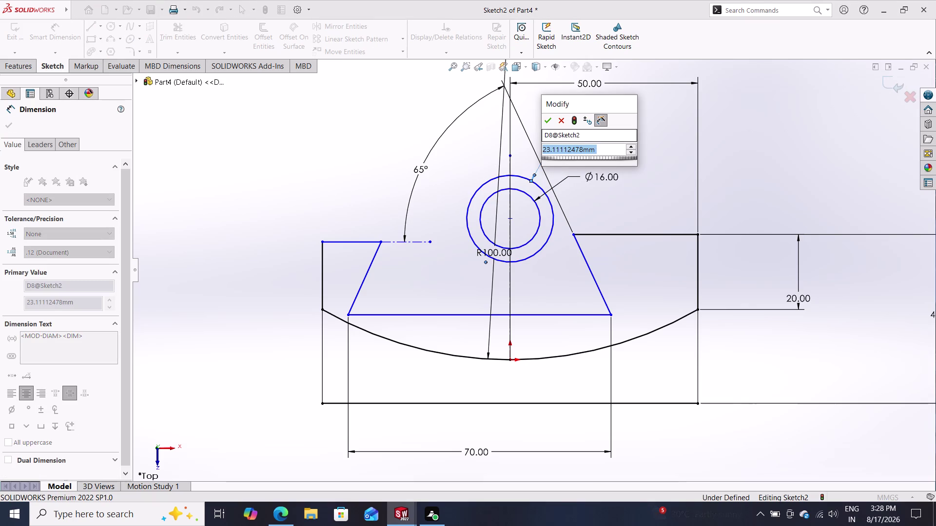
text(30)
key(Return)
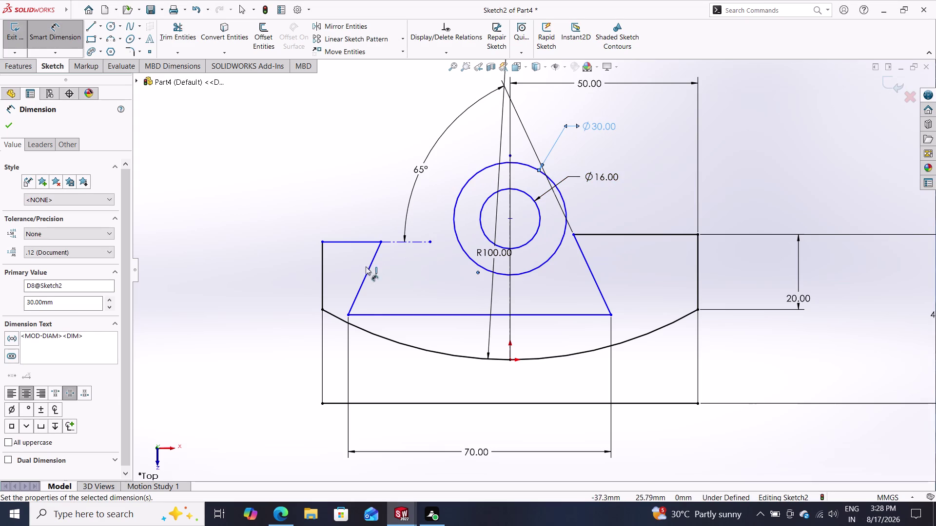
click(321, 404)
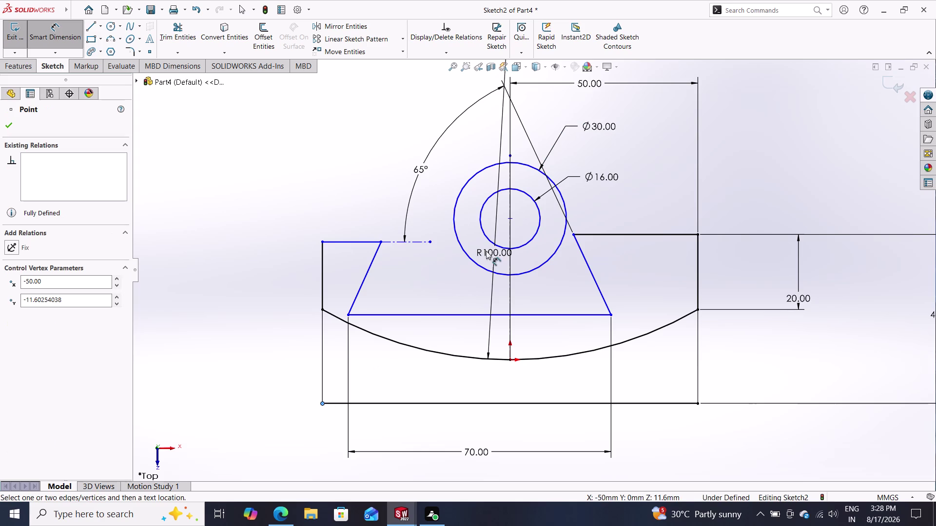
Change the left vertical dimension to 36 mm, placing the circle centre above the bottom line.
click(509, 219)
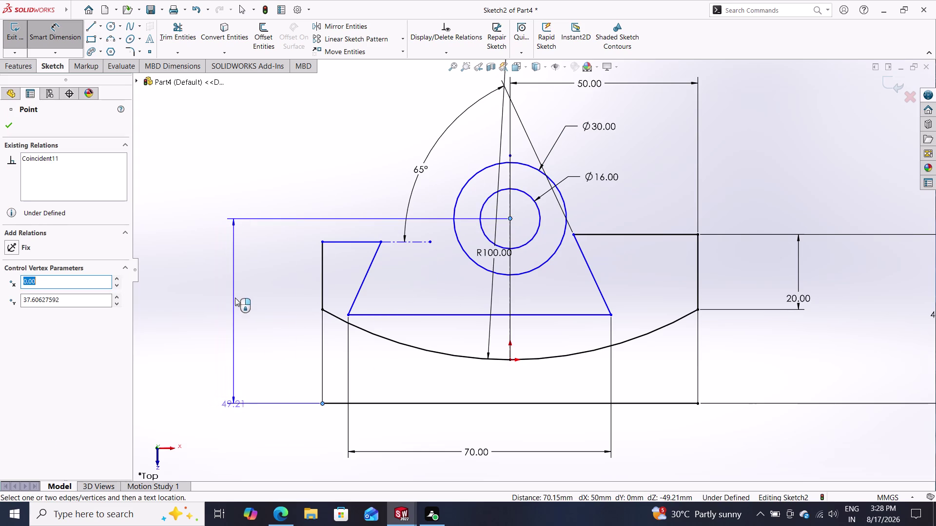
click(236, 282)
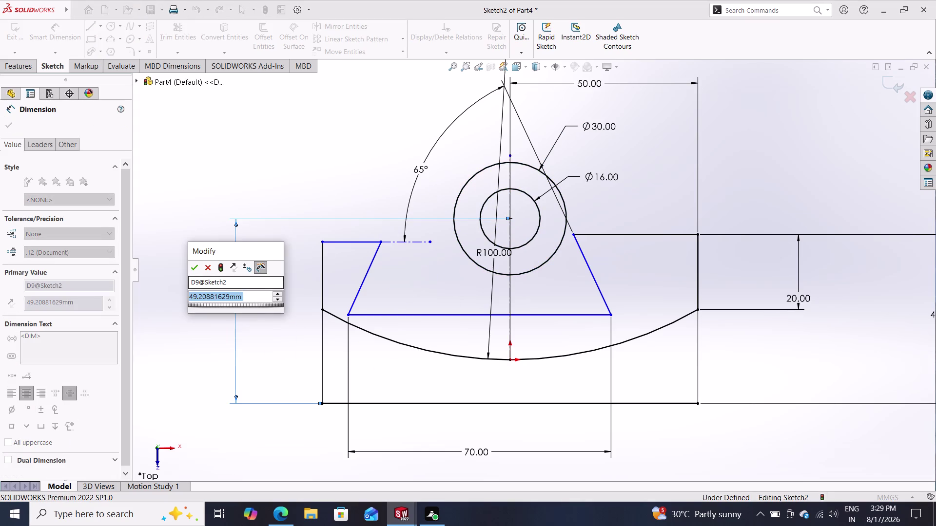
text(36)
key(Return)
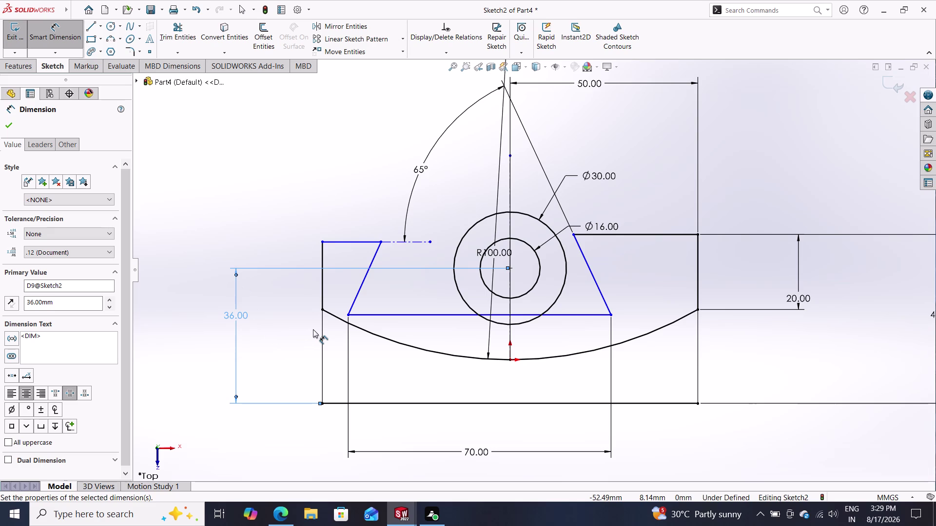
click(87, 26)
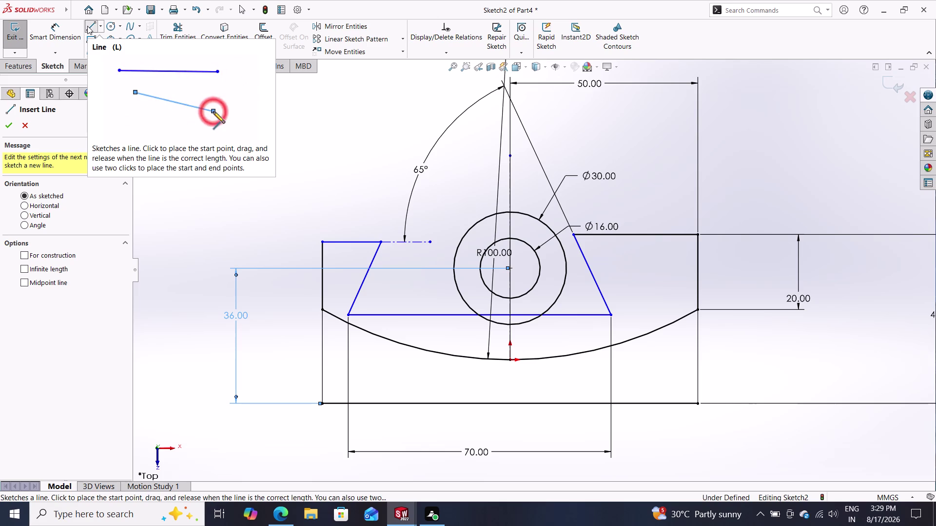
Select the sketch origin and circle centre, then clear that selection.
key(Escape)
key(Escape)
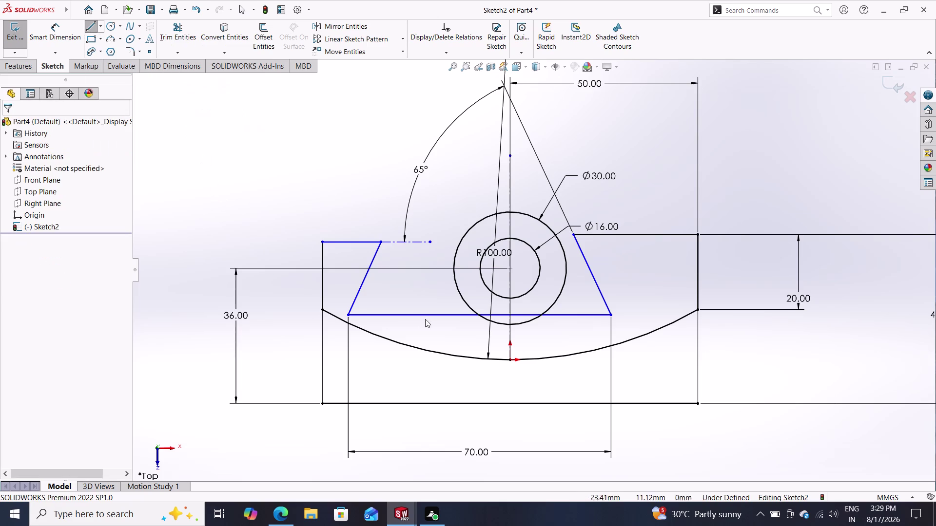
key(Escape)
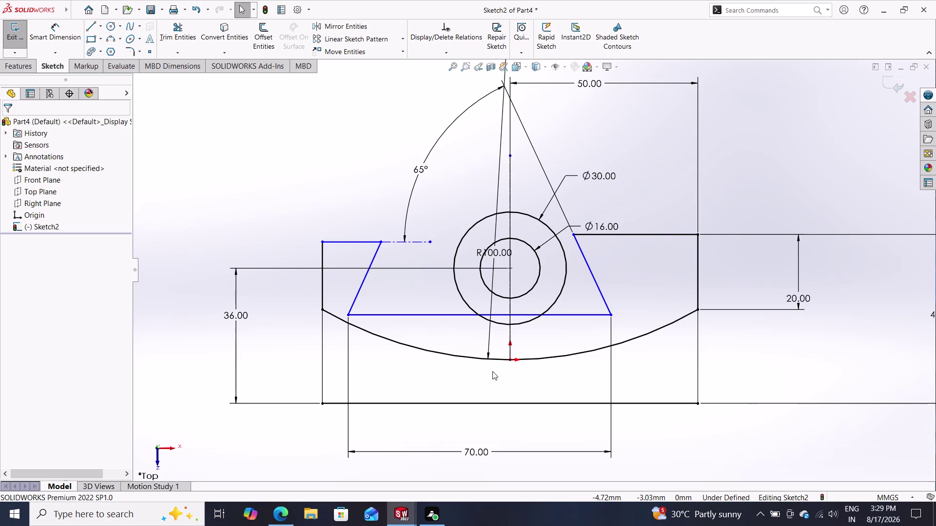
click(507, 361)
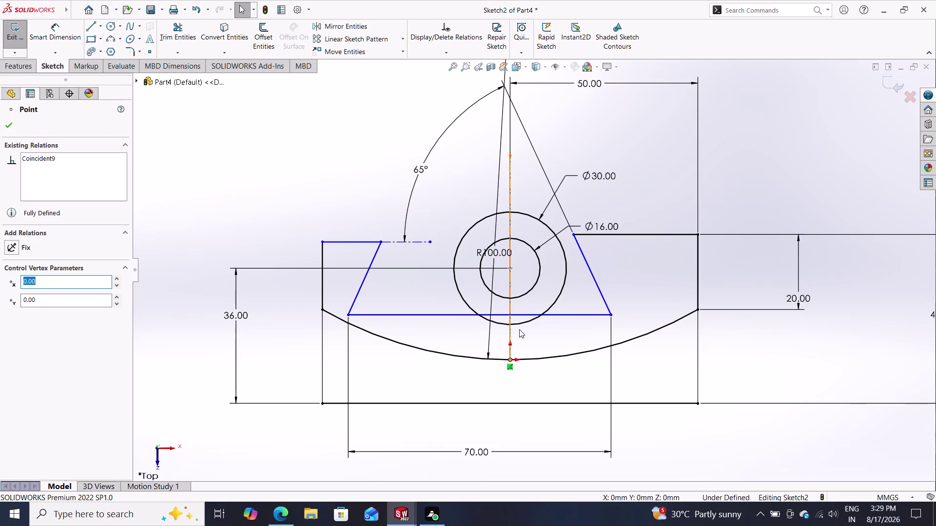
click(512, 267)
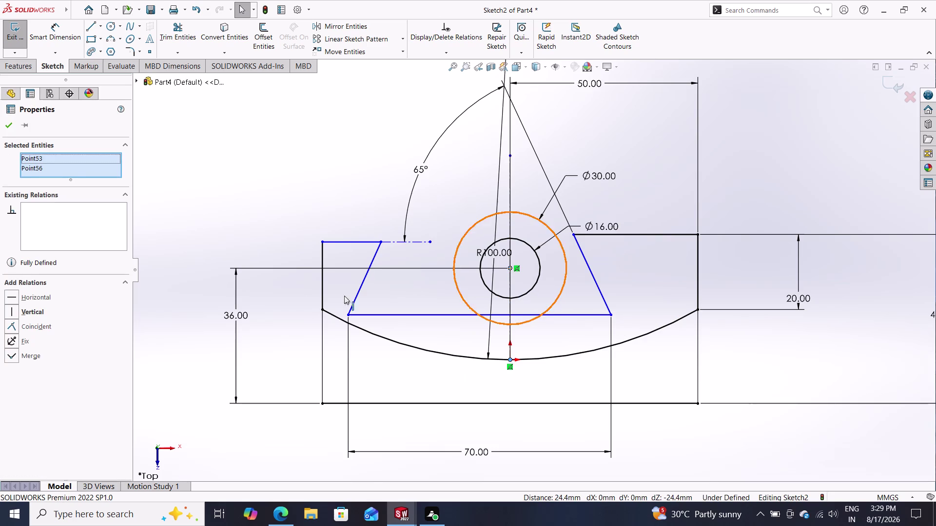
right_click(39, 169)
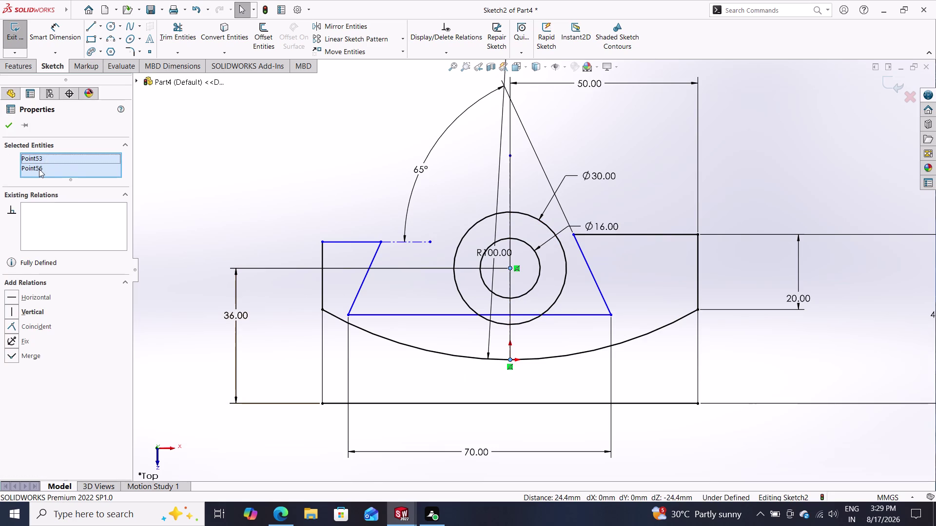
click(68, 193)
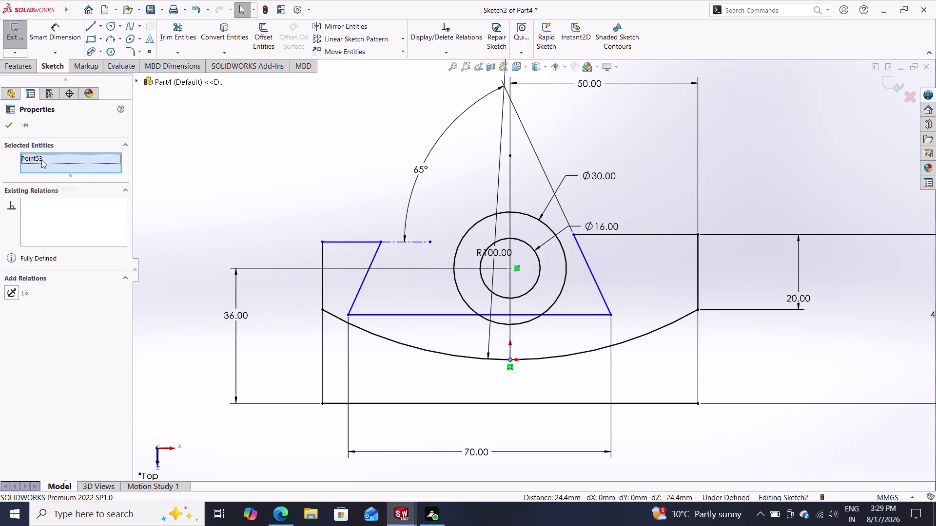
right_click(41, 160)
click(69, 182)
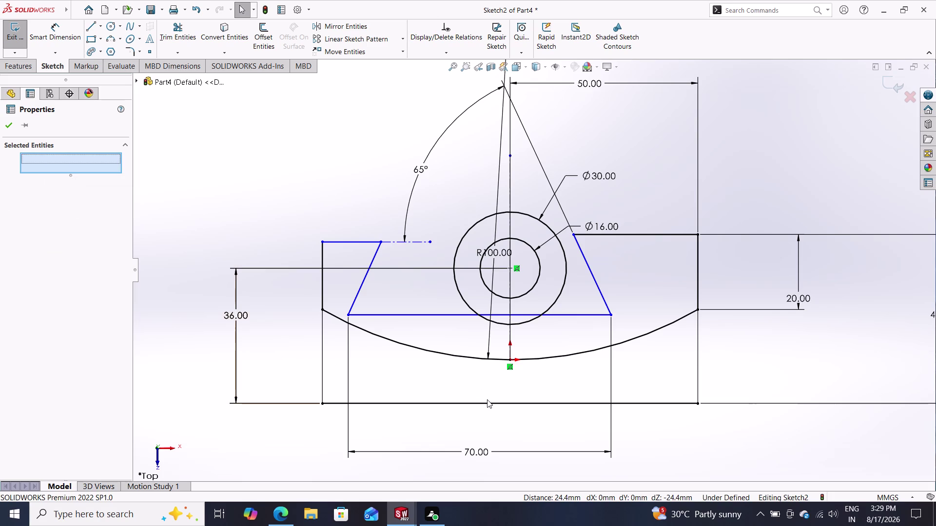
key(Escape)
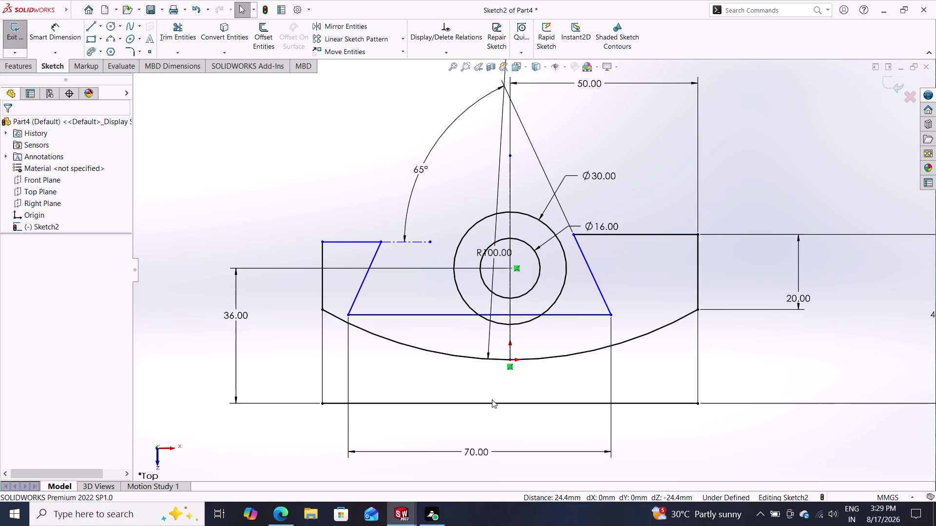
Add a midpoint on the bottom edge and make it Vertical with the circle centre.
click(439, 313)
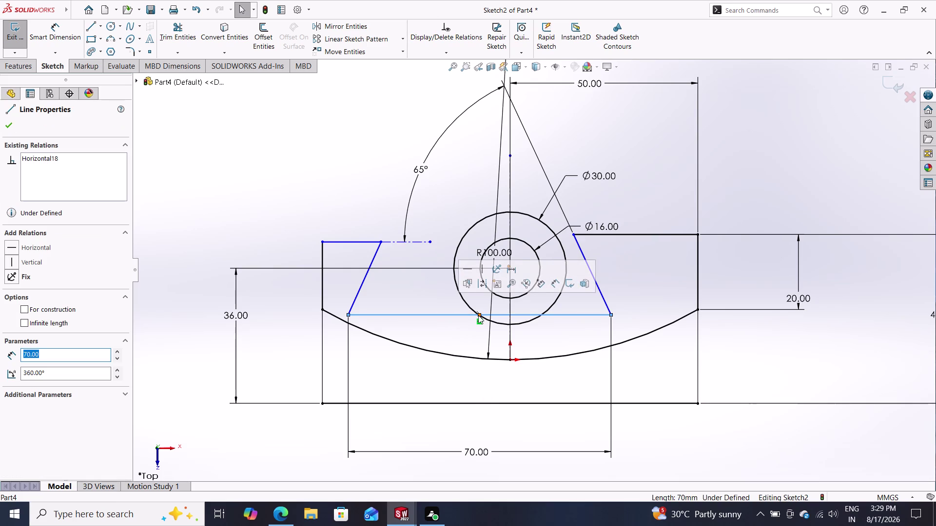
key(Escape)
click(479, 315)
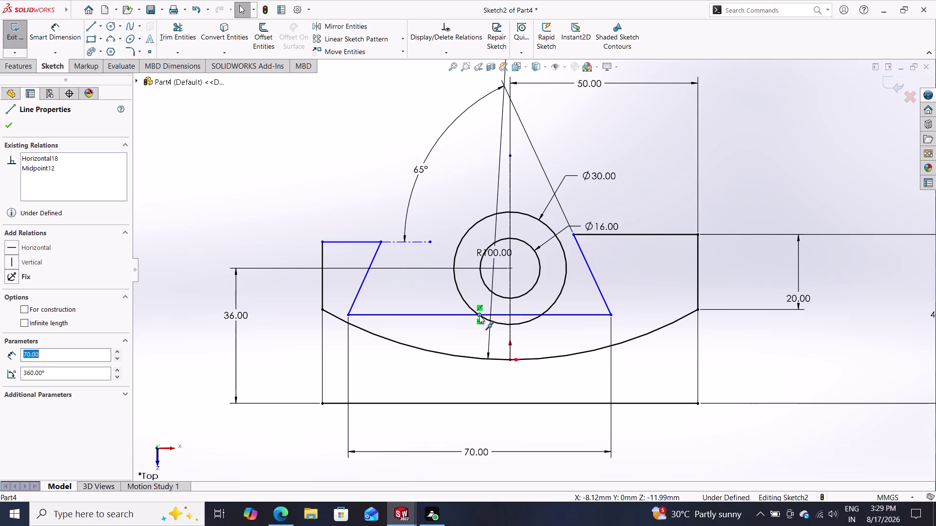
click(508, 268)
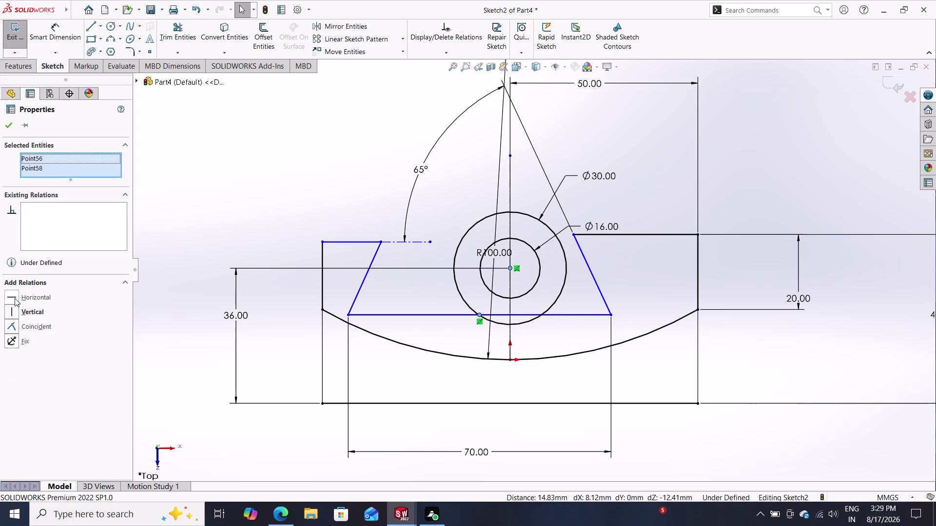
click(21, 313)
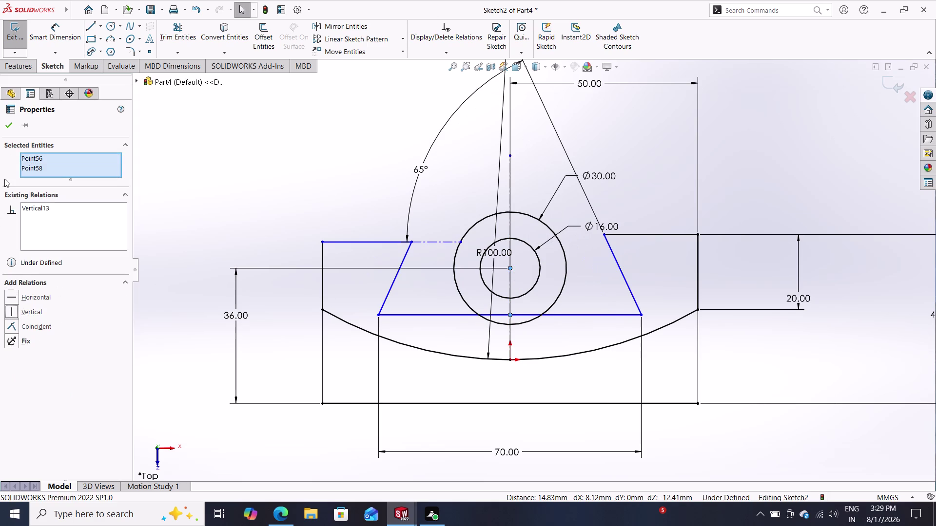
click(9, 124)
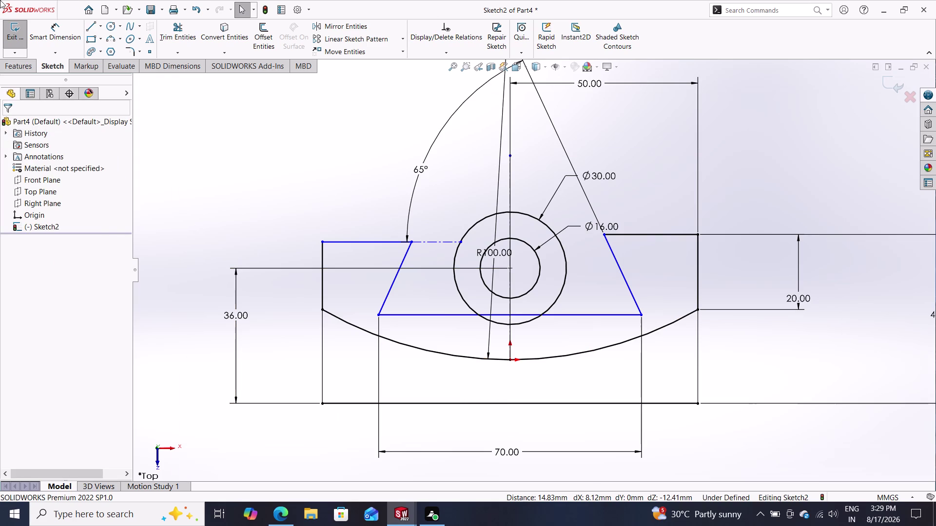
click(60, 347)
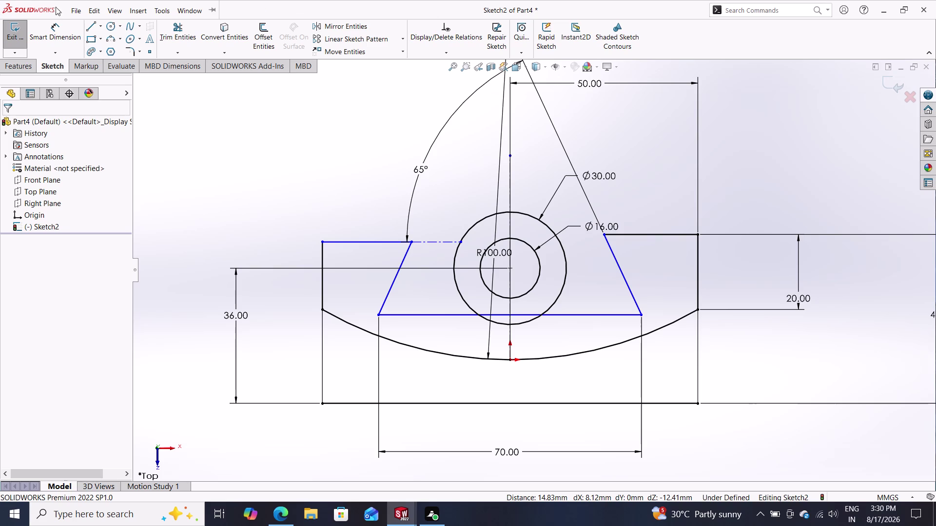
Draw two vertical lines from the base to the Ø30 circle's left and right sides.
click(90, 27)
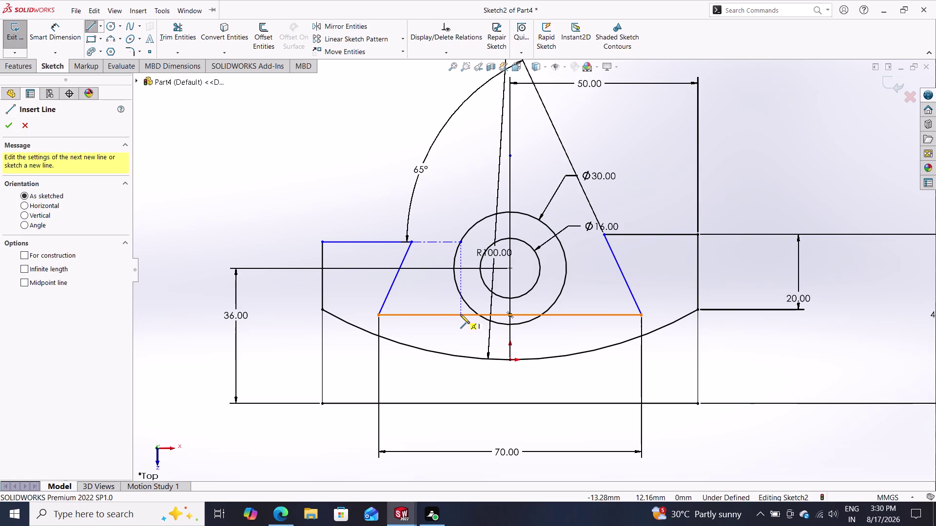
click(454, 268)
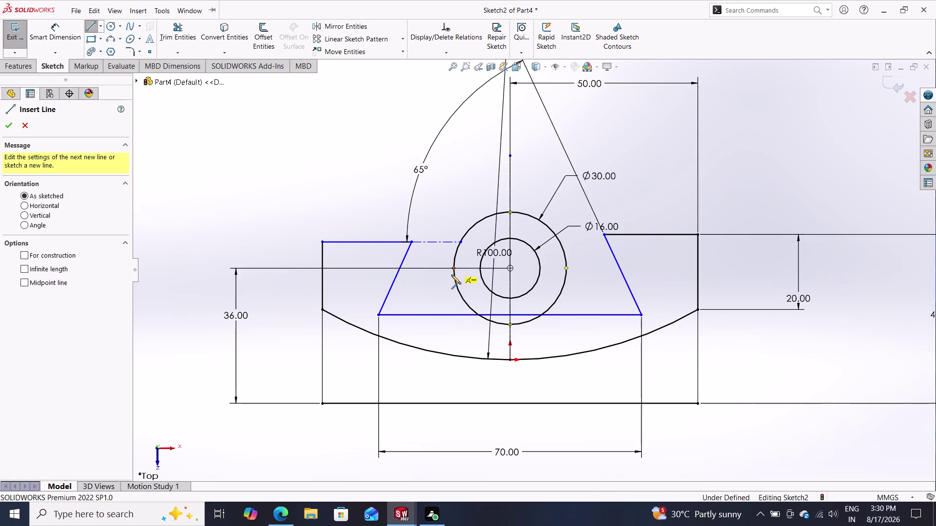
click(454, 314)
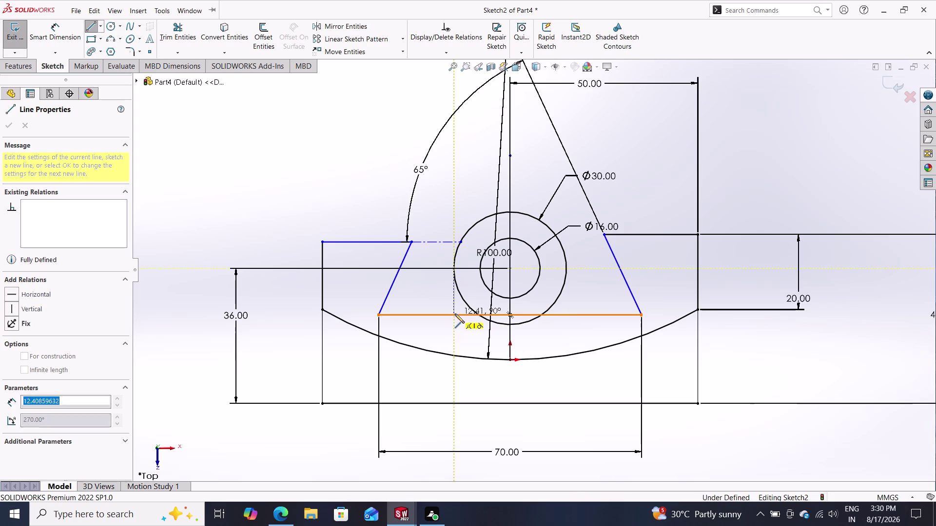
triple_click(467, 335)
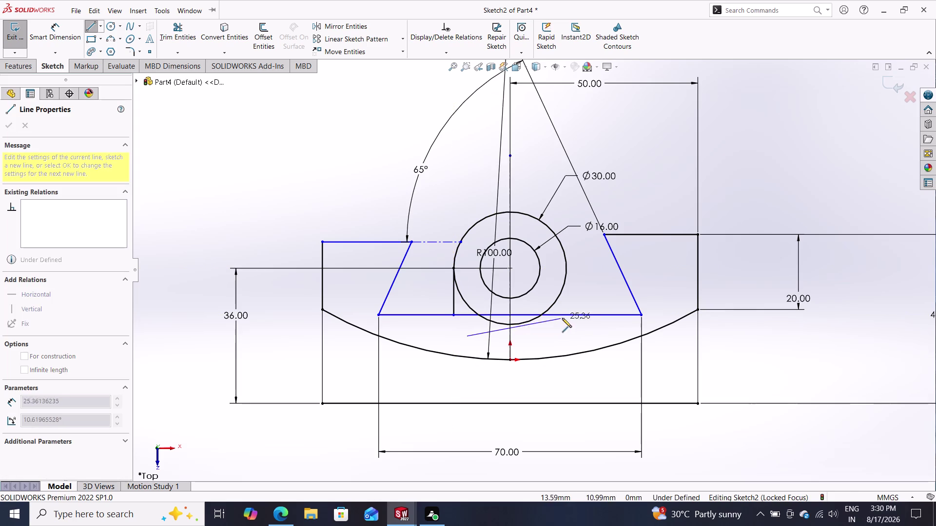
double_click(448, 337)
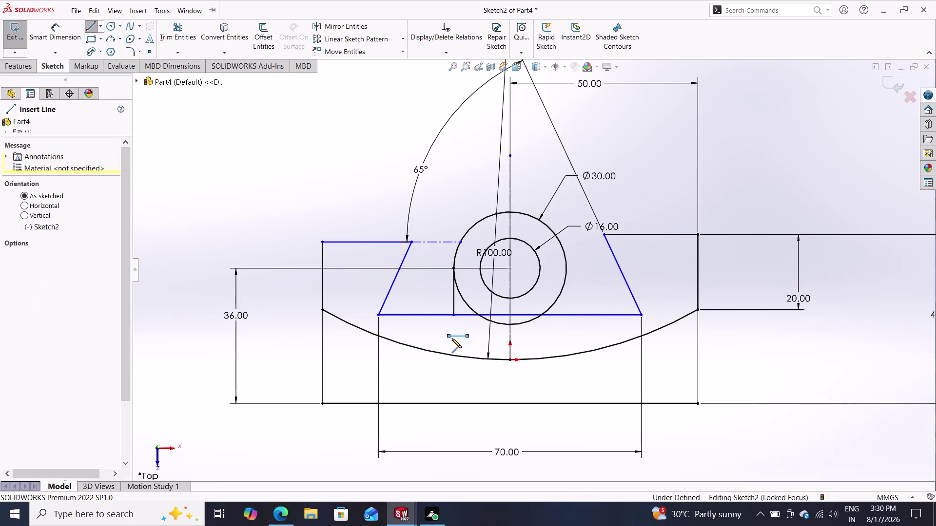
click(566, 268)
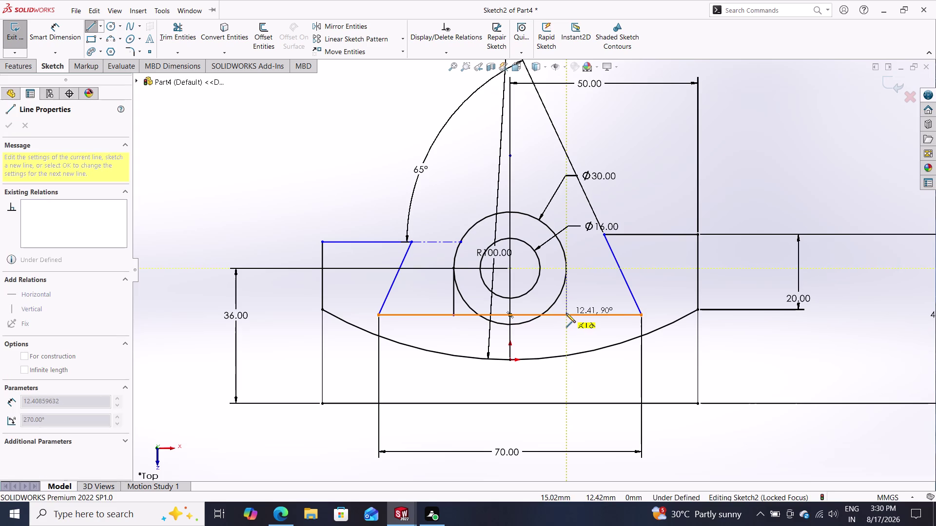
click(566, 313)
key(Escape)
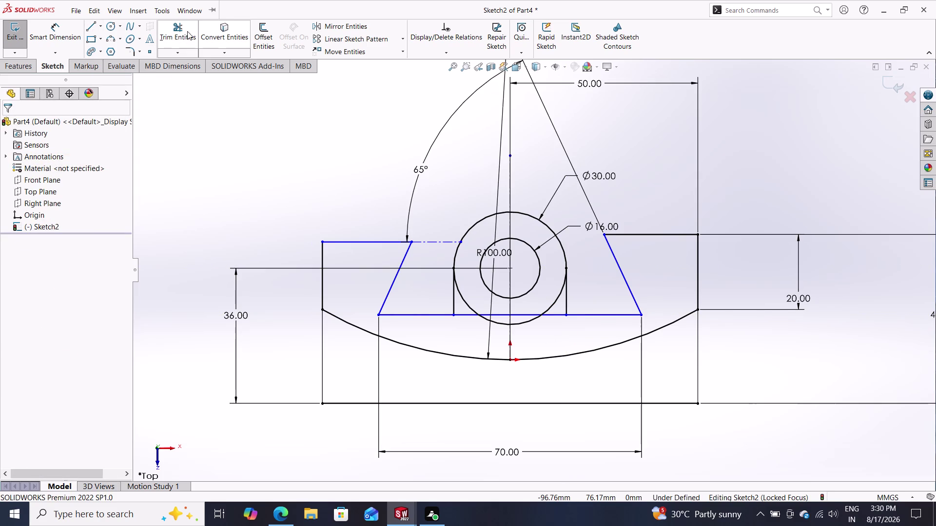
Trim away the lower arc of the Ø30 outer circle.
click(183, 57)
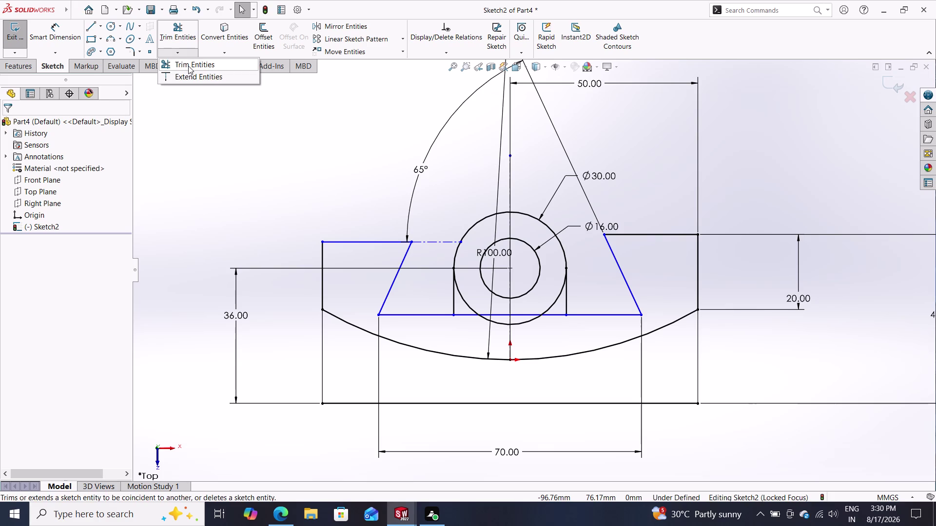
double_click(188, 66)
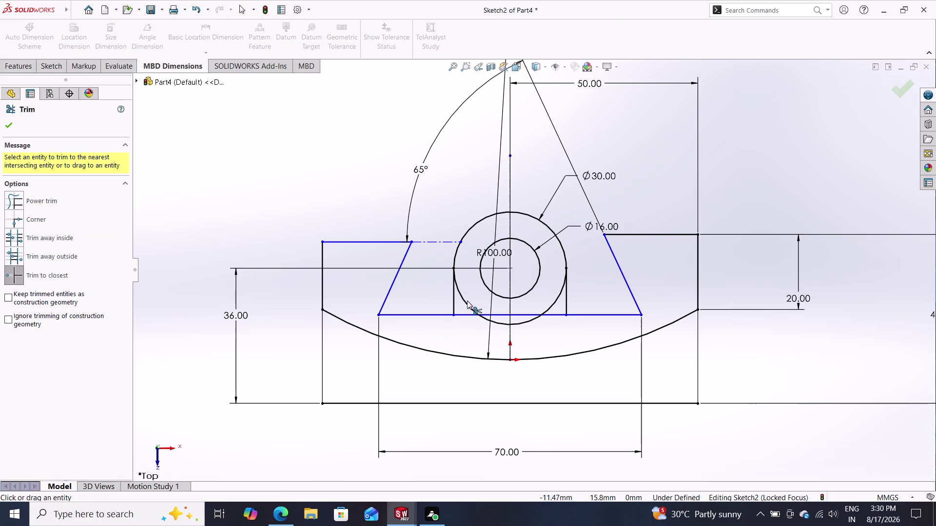
click(465, 301)
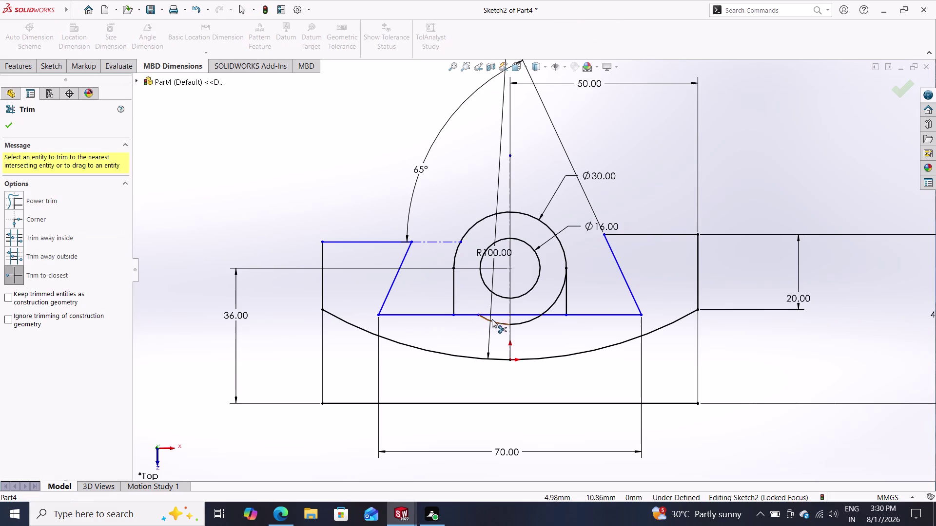
click(503, 320)
click(497, 322)
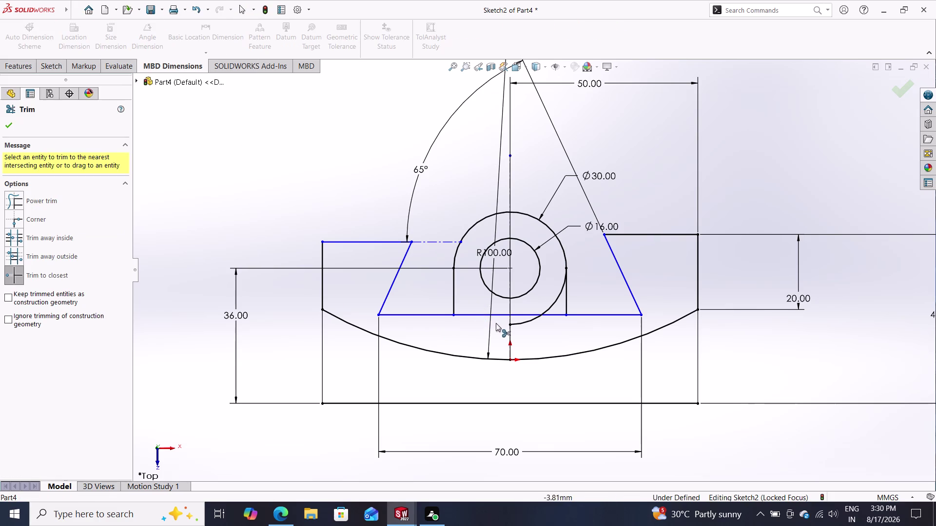
double_click(528, 323)
click(553, 301)
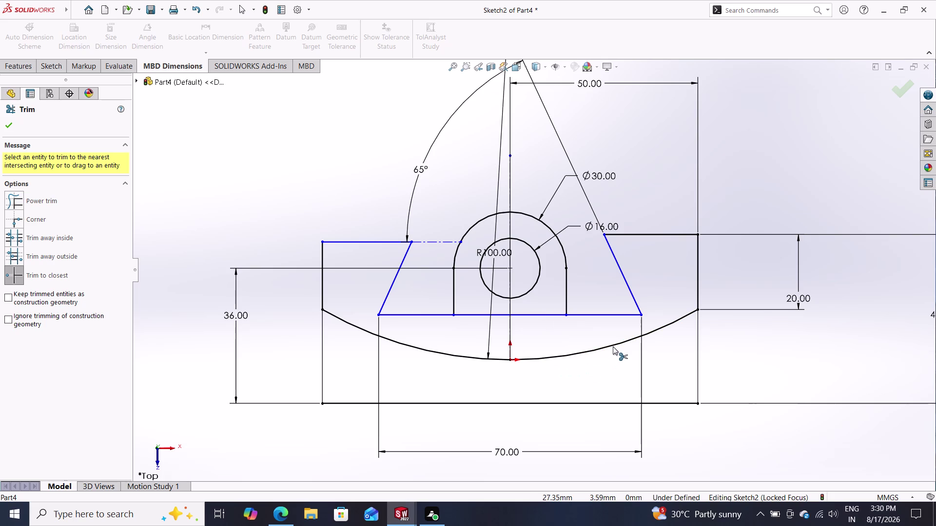
Exit the trim tool and zoom to fit the whole sketch.
scroll(down, 3)
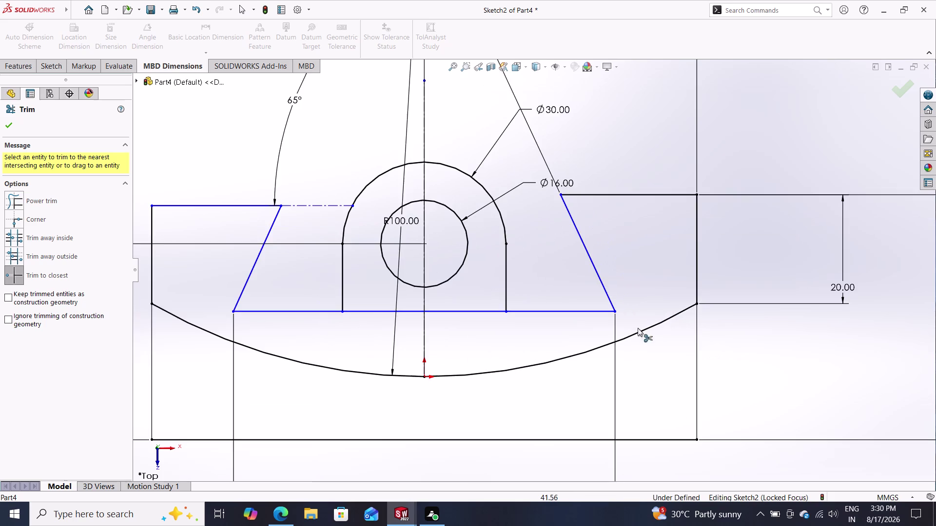
scroll(up, 3)
scroll(up, 3)
scroll(down, 3)
scroll(down, 3)
scroll(up, 3)
scroll(down, 3)
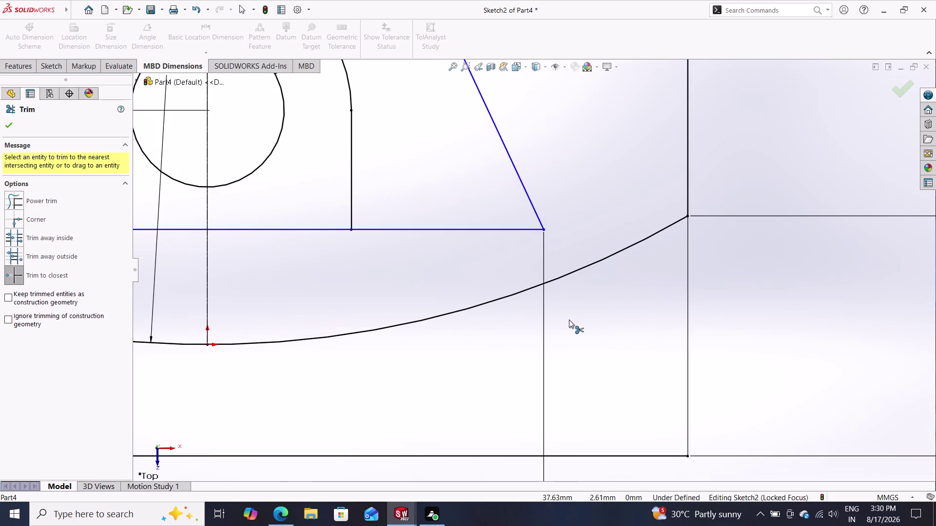
scroll(up, 3)
scroll(down, 3)
scroll(up, 3)
key(Escape)
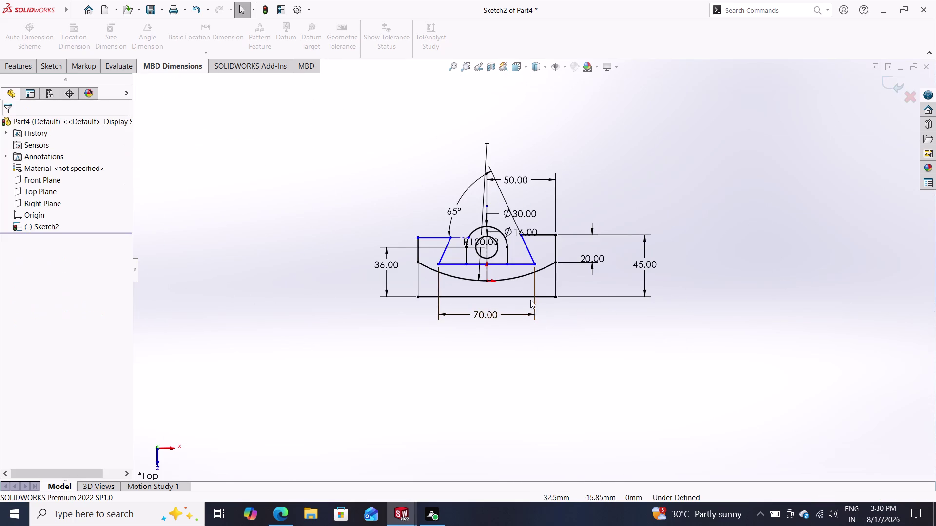
key(Escape)
scroll(down, 3)
scroll(down, 3)
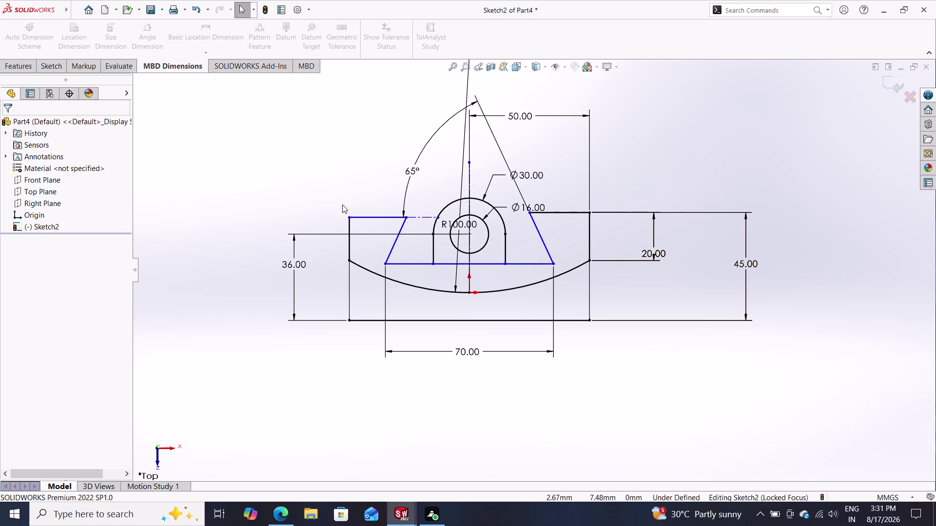
Trim out the base segment between the two slot walls, accepting the relation warning.
click(45, 64)
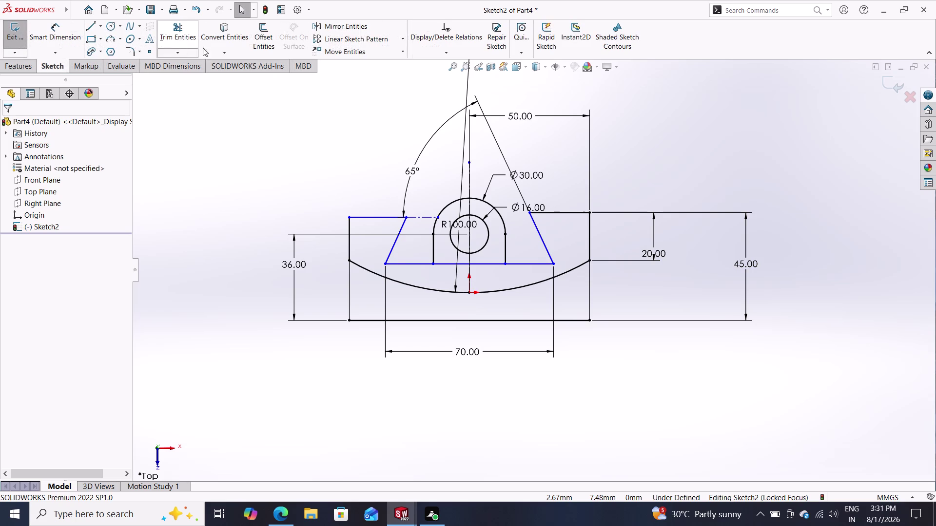
click(175, 28)
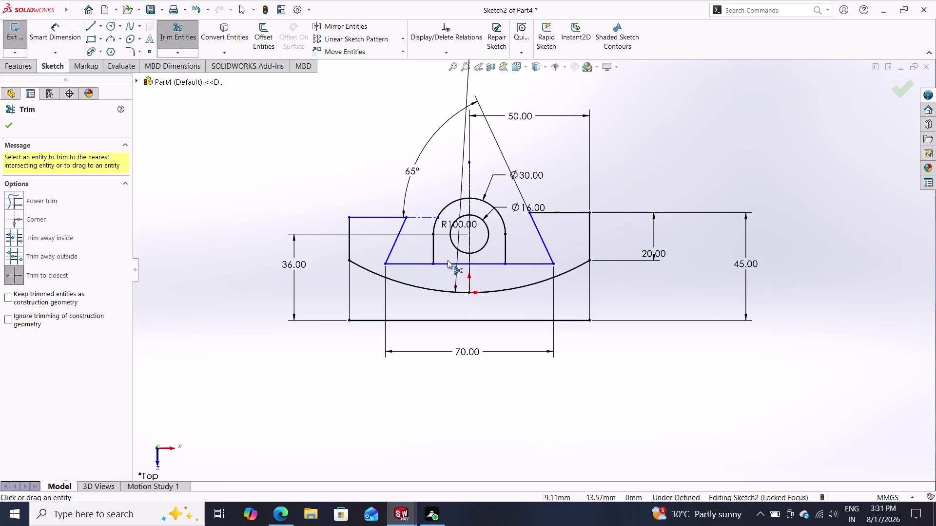
click(445, 264)
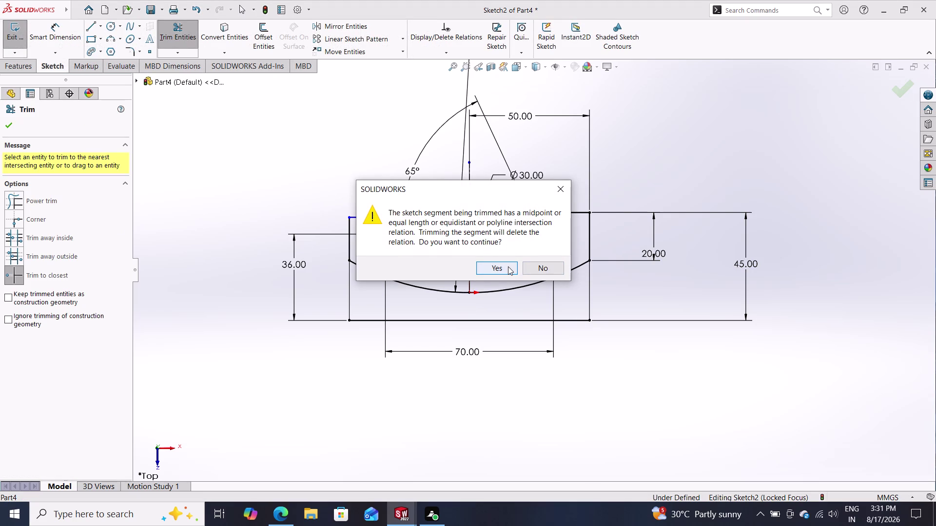
click(532, 268)
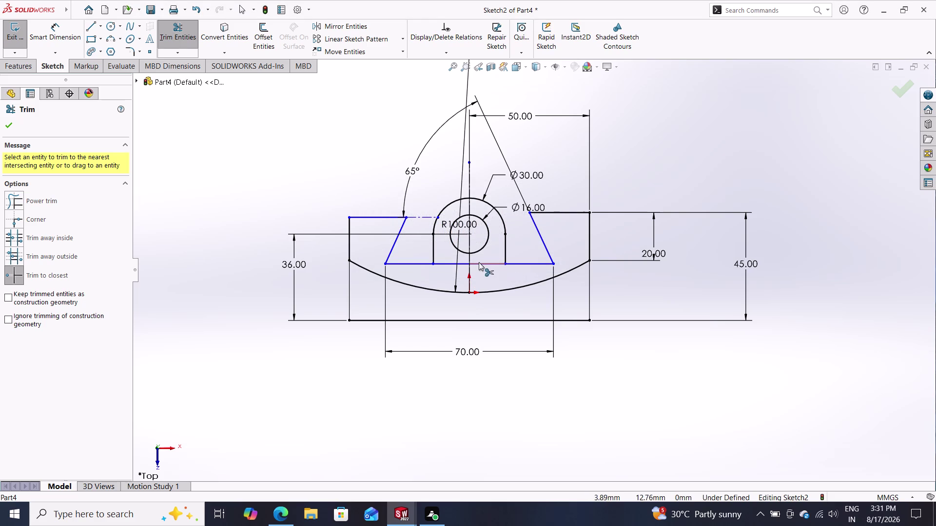
click(479, 262)
click(487, 270)
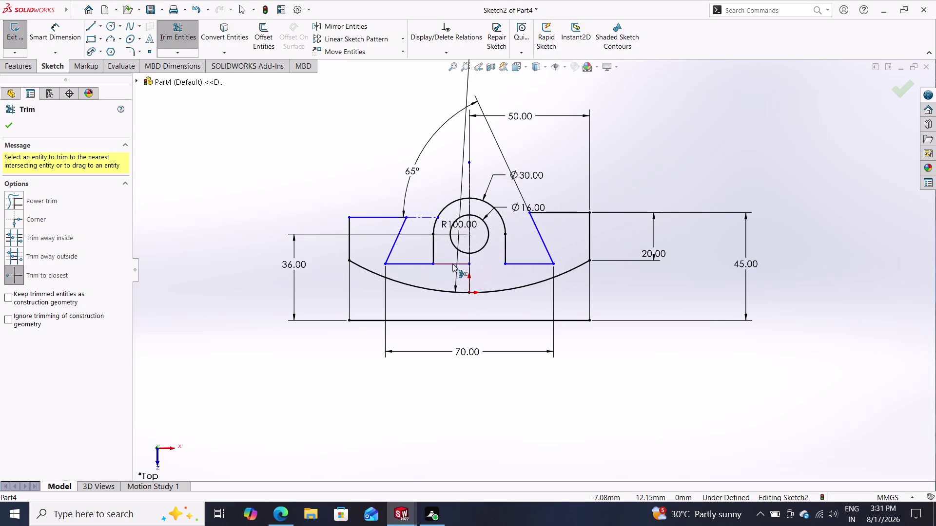
double_click(452, 264)
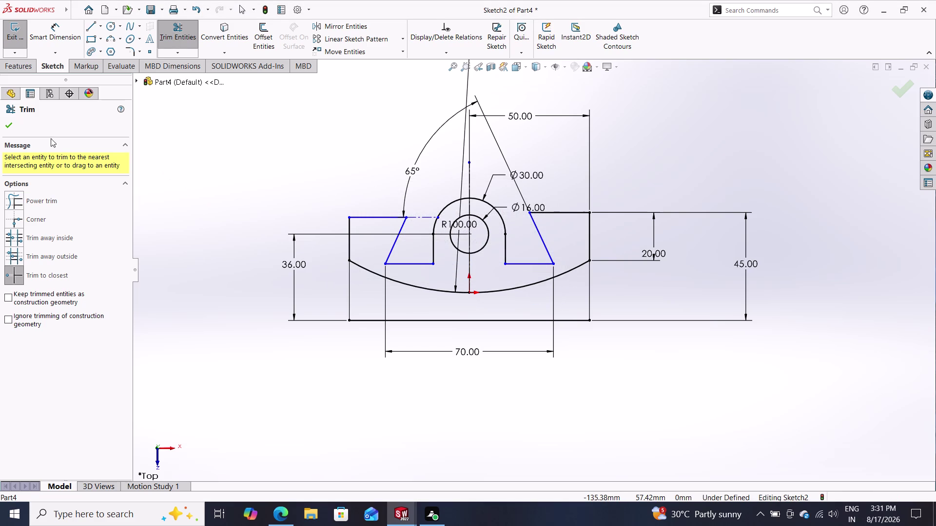
double_click(3, 122)
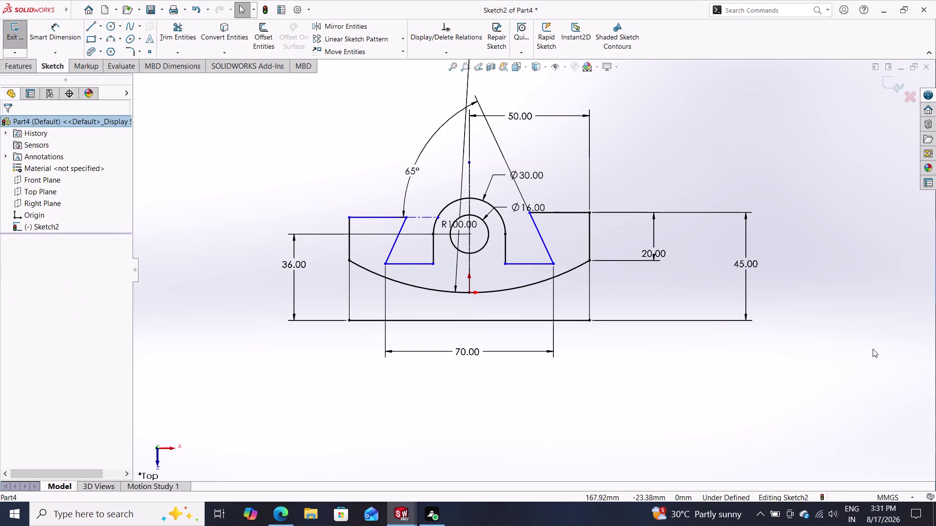
key(Escape)
key(Escape)
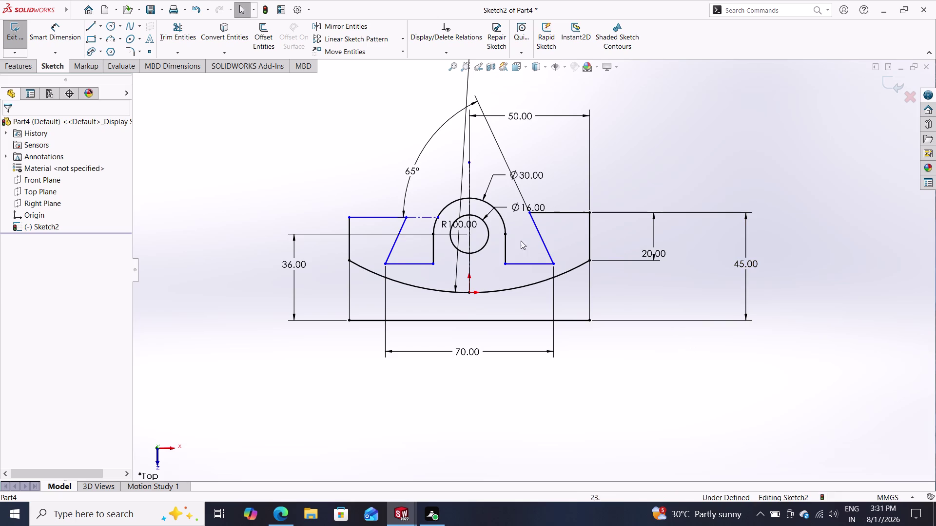
click(348, 216)
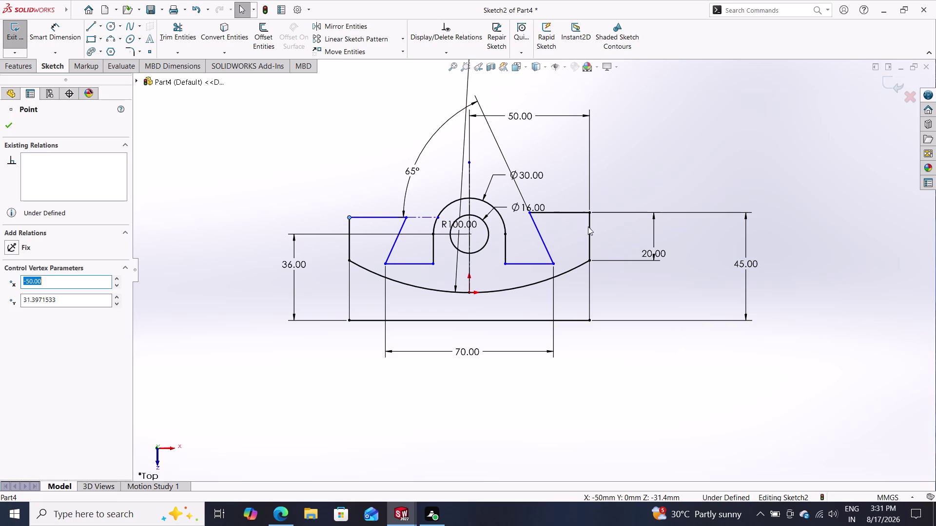
Make the profile's two top corners level with a Horizontal relation.
click(588, 212)
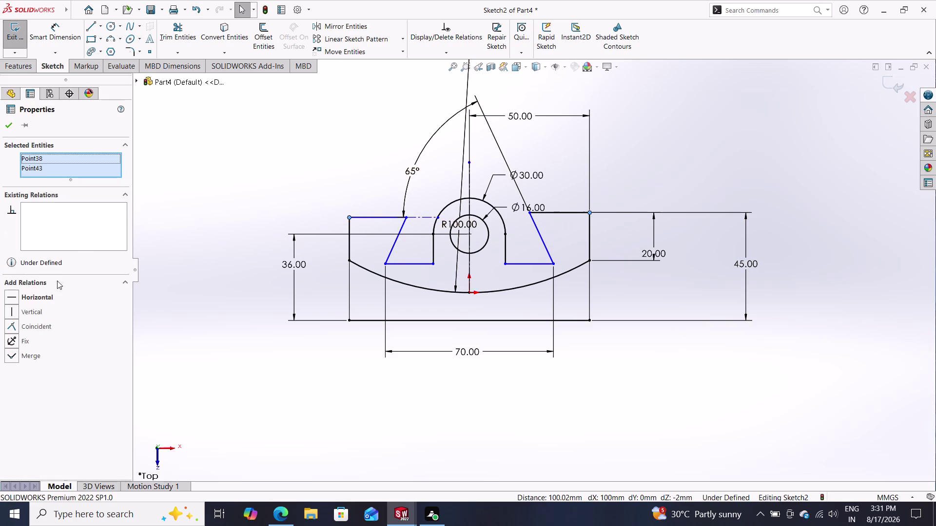
click(50, 294)
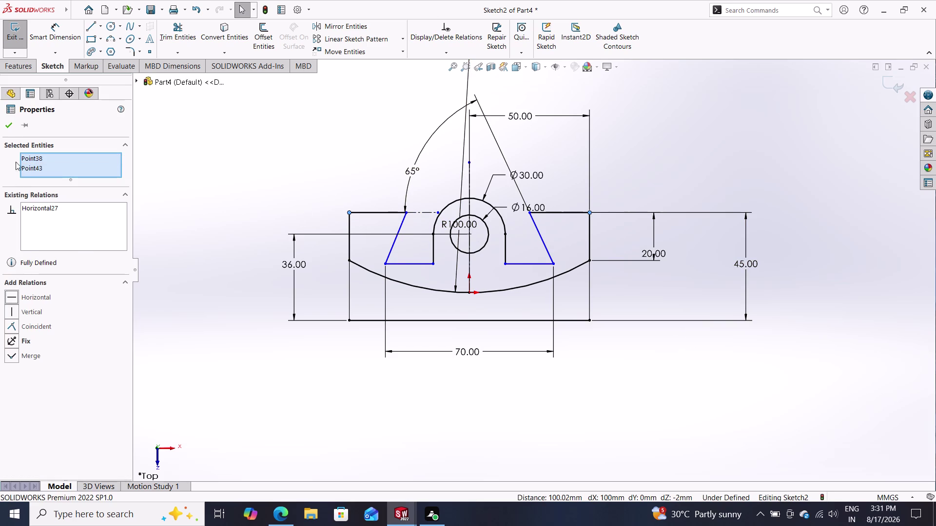
click(7, 129)
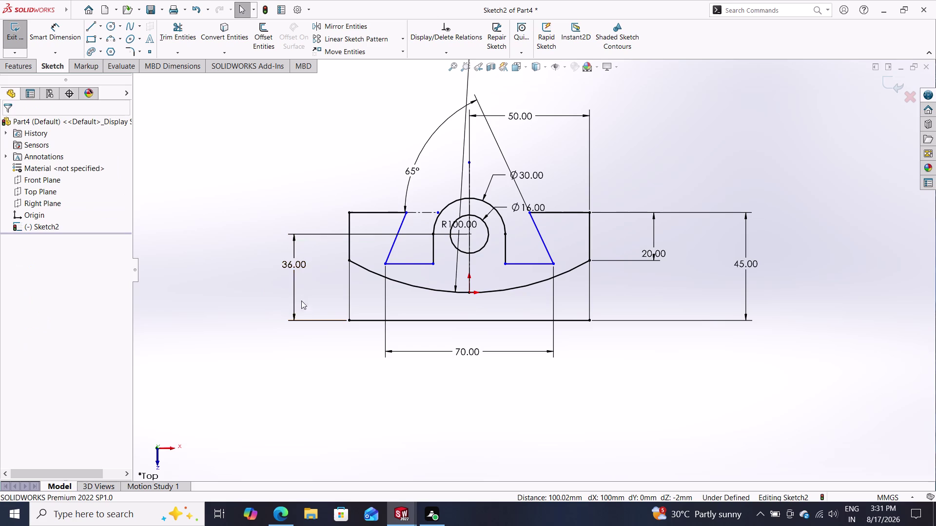
Make the left and right dovetail base corners level with a Horizontal relation.
click(386, 263)
click(555, 262)
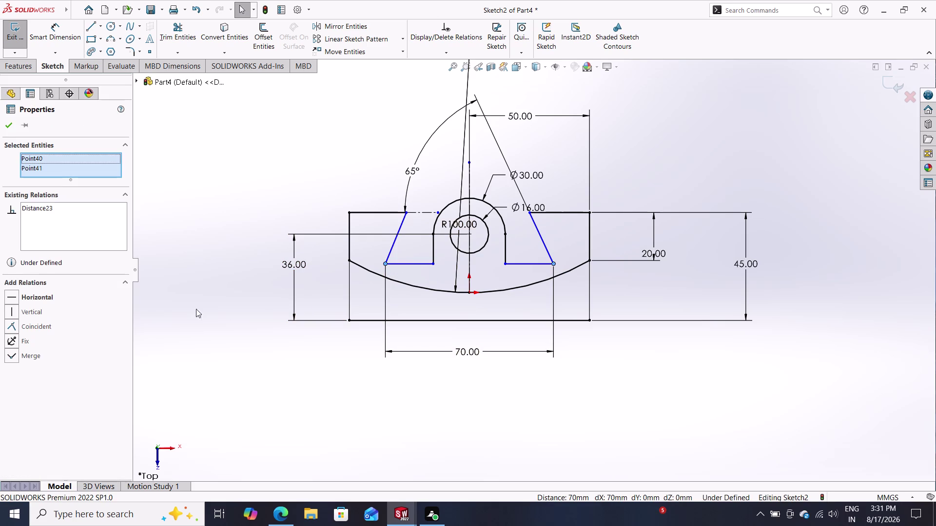
click(33, 299)
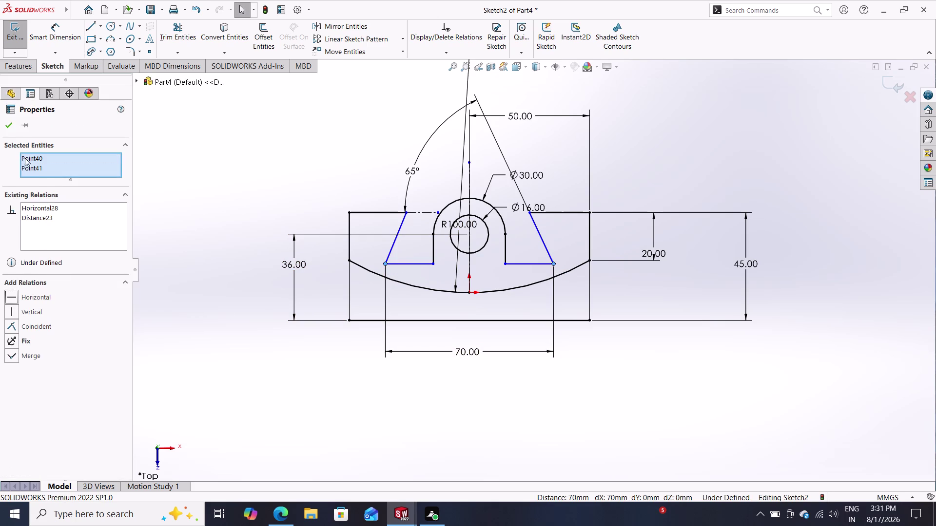
click(13, 125)
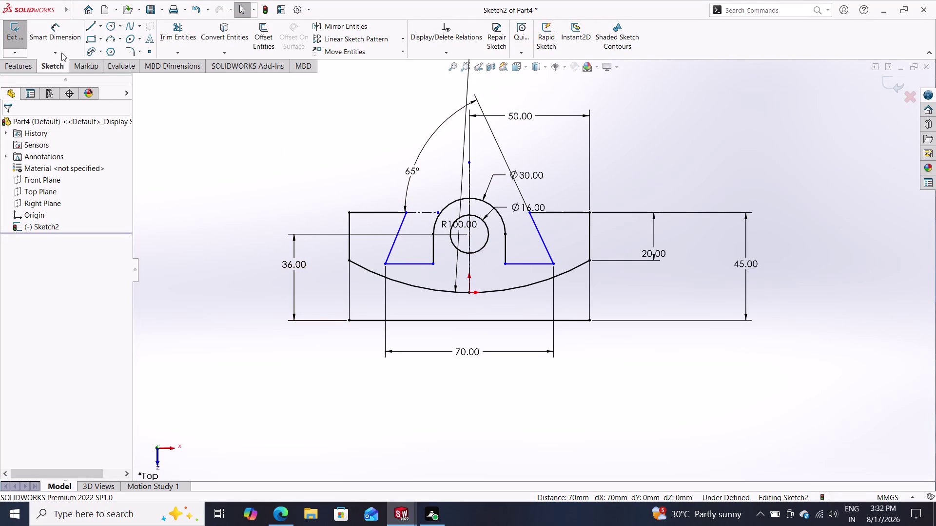
click(52, 32)
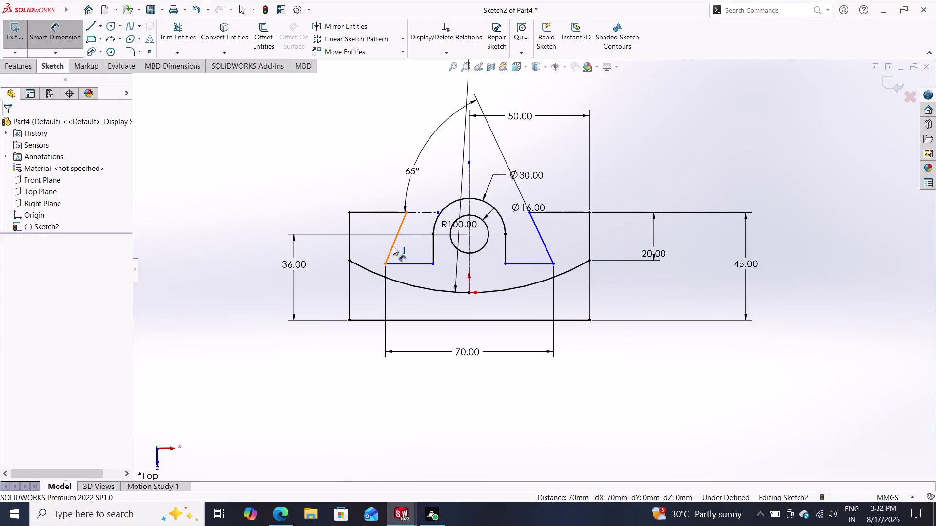
Dimension the left dovetail wall at 65° to its base segment.
click(393, 246)
double_click(403, 263)
click(402, 249)
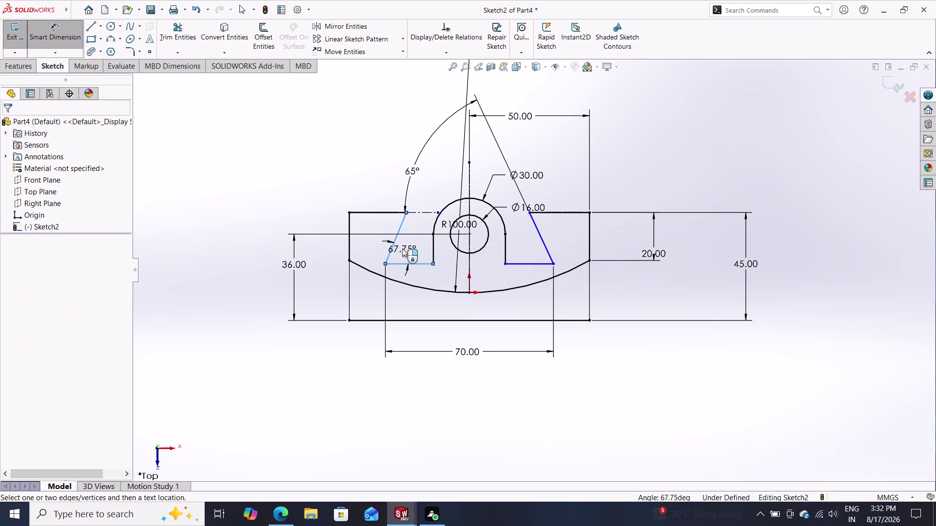
text(65)
key(Return)
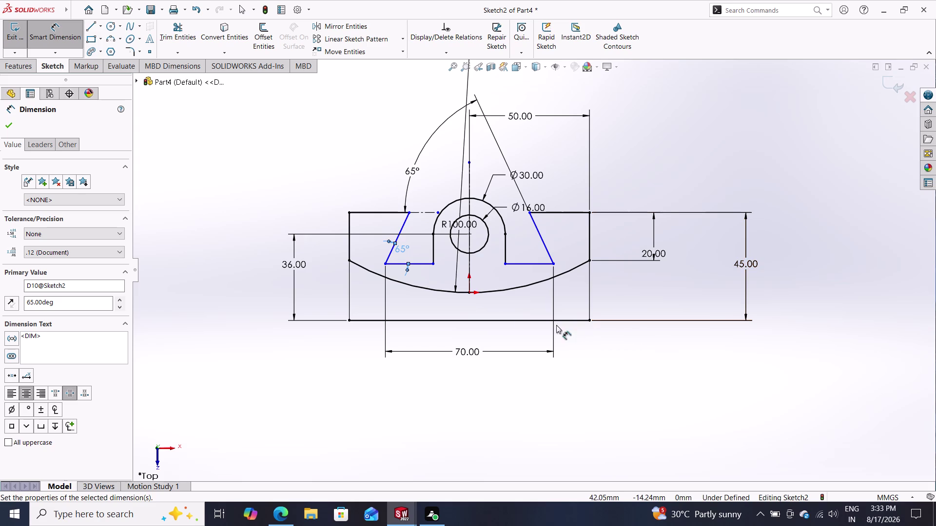
Add a trial 40 mm offset from the base corner to the origin, then undo it and delete the 35 mm dimension.
click(386, 262)
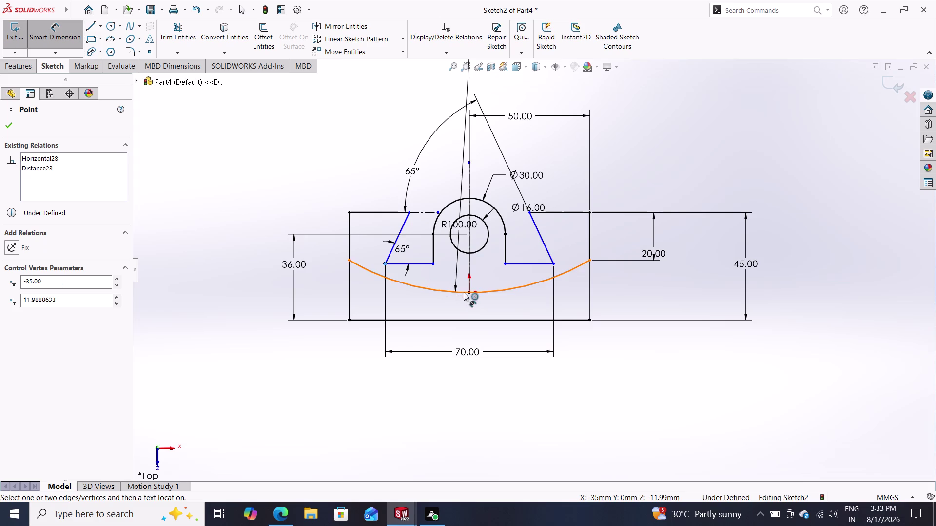
click(471, 294)
click(432, 400)
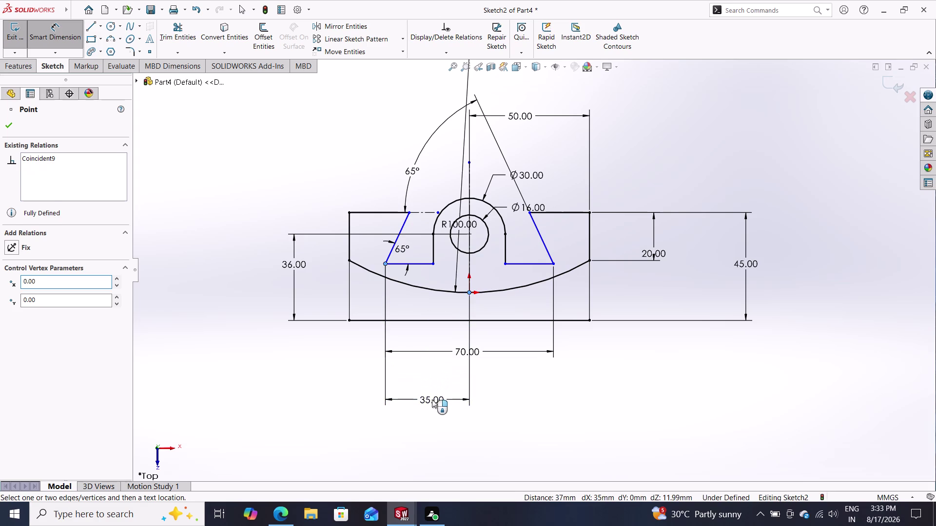
text(40)
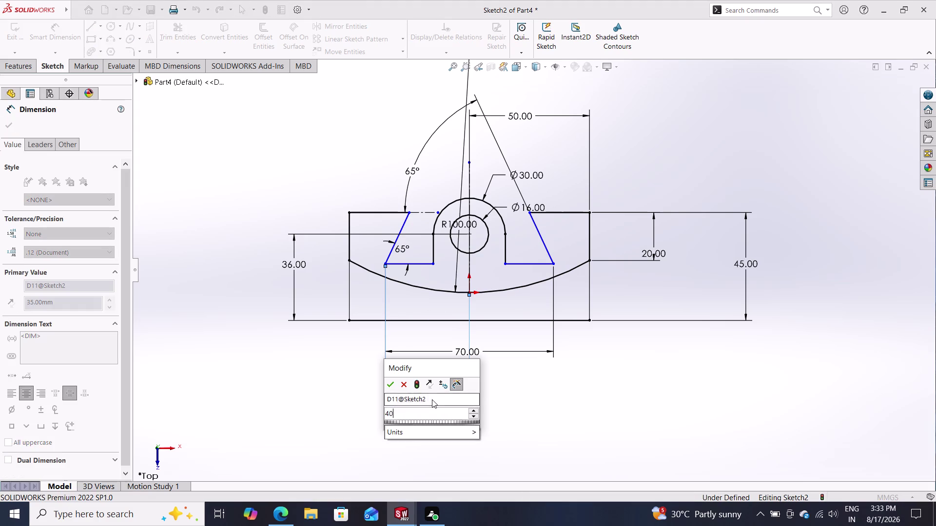
key(Return)
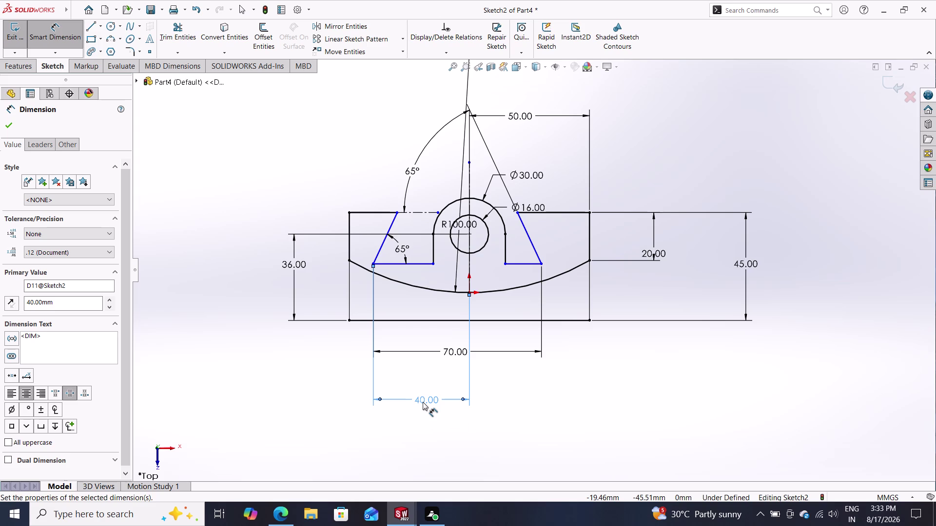
click(468, 291)
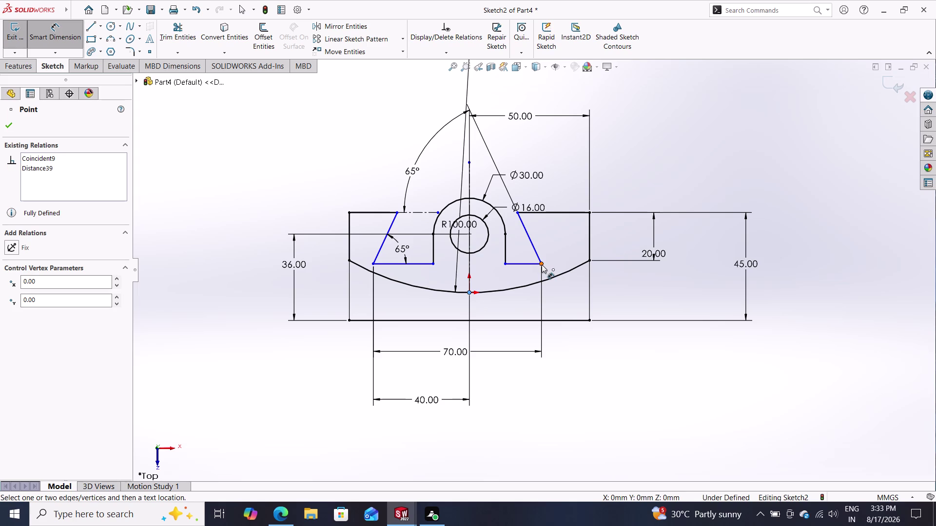
key(ctrl+z)
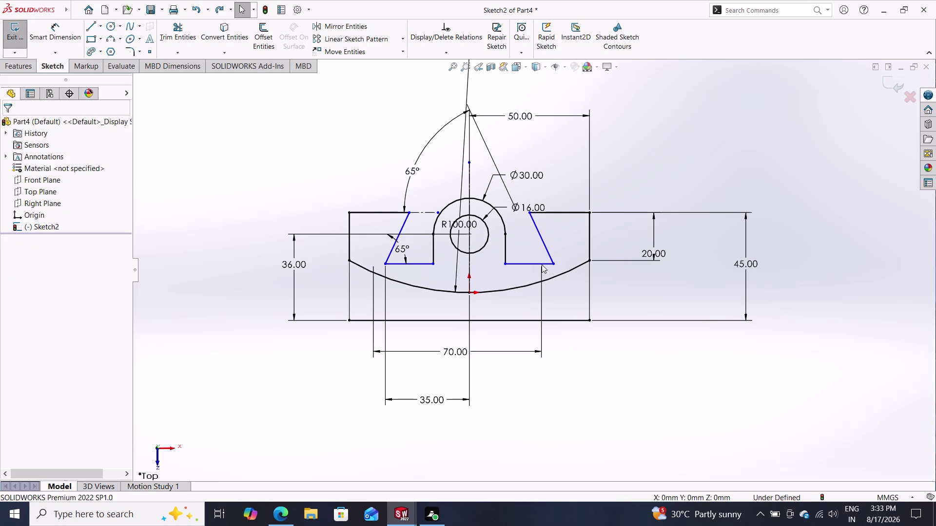
key(Escape)
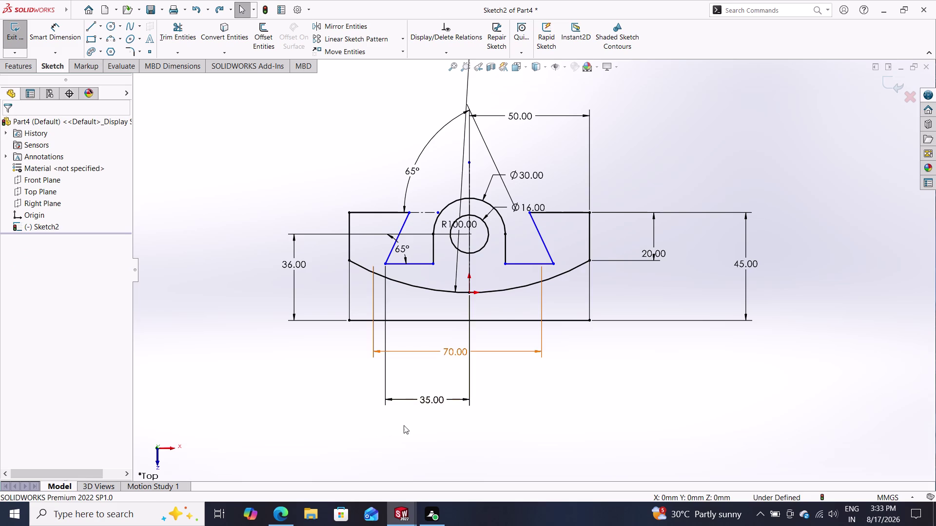
click(441, 399)
key(Delete)
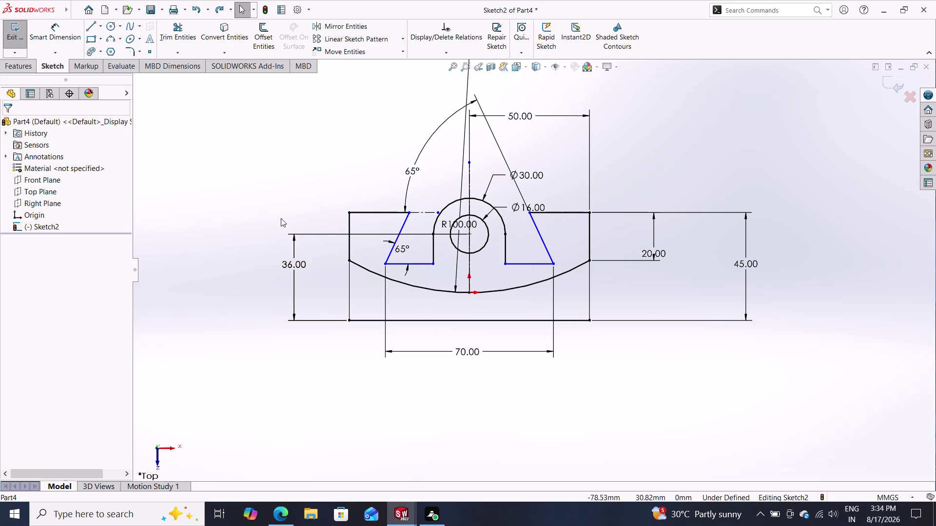
click(62, 24)
click(397, 262)
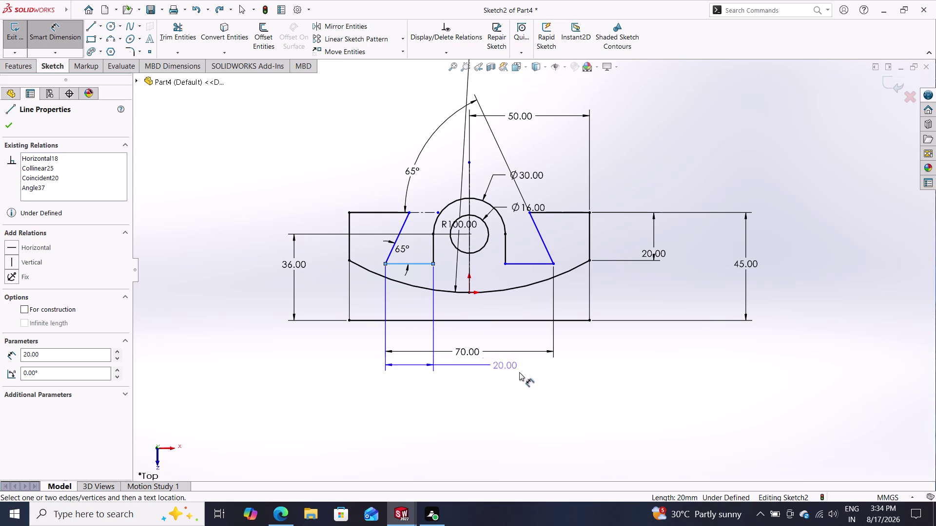
key(Escape)
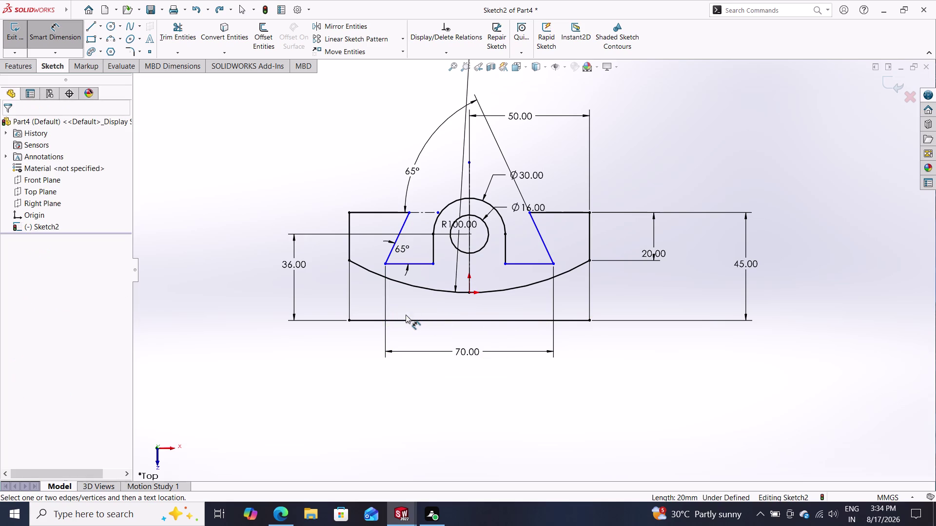
click(525, 264)
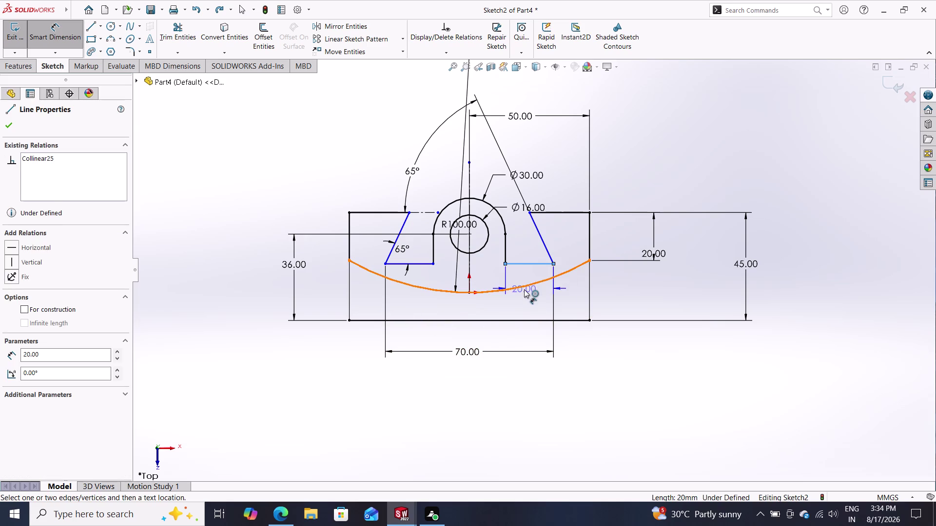
key(Escape)
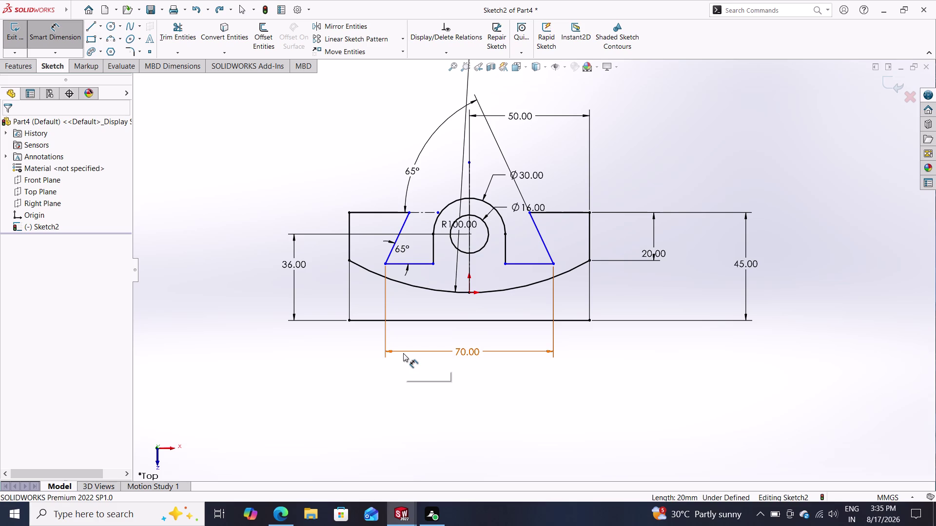
Delete the 70 base dimension.
key(Escape)
key(Escape)
key(Escape)
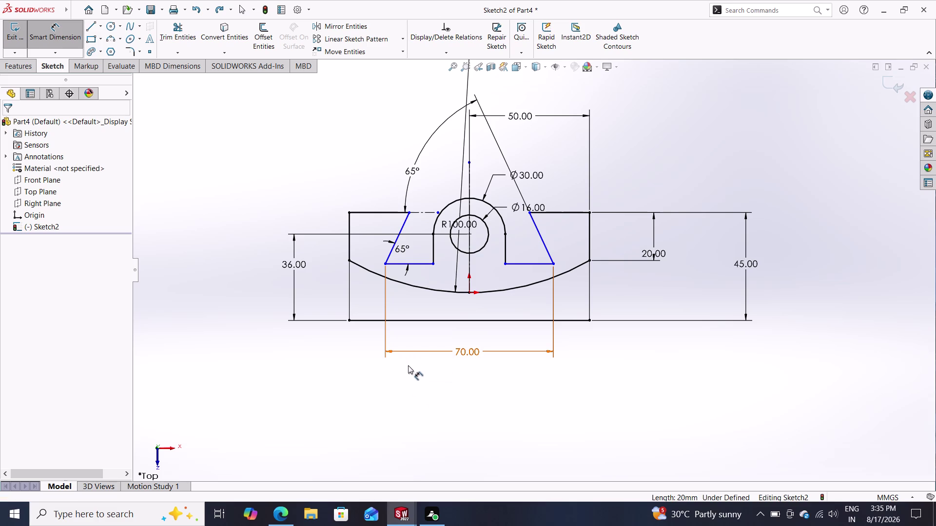
key(Escape)
double_click(435, 352)
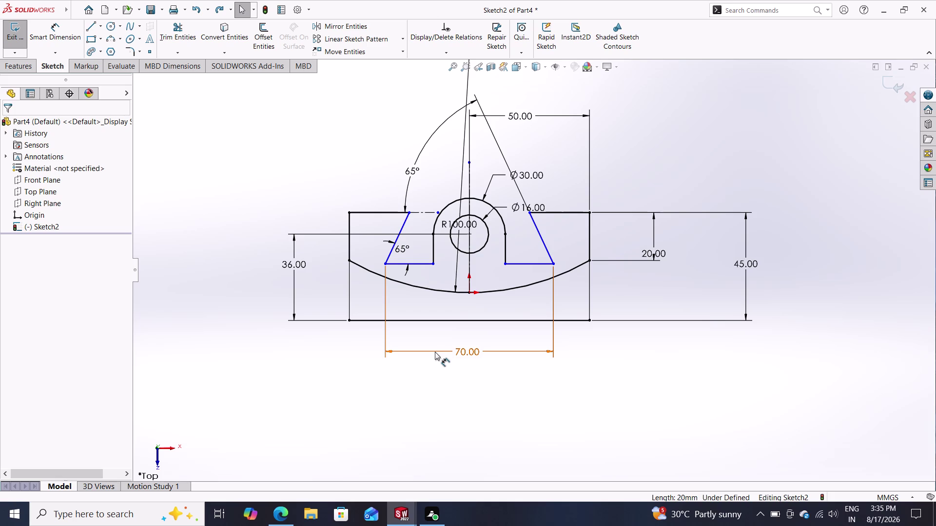
key(Delete)
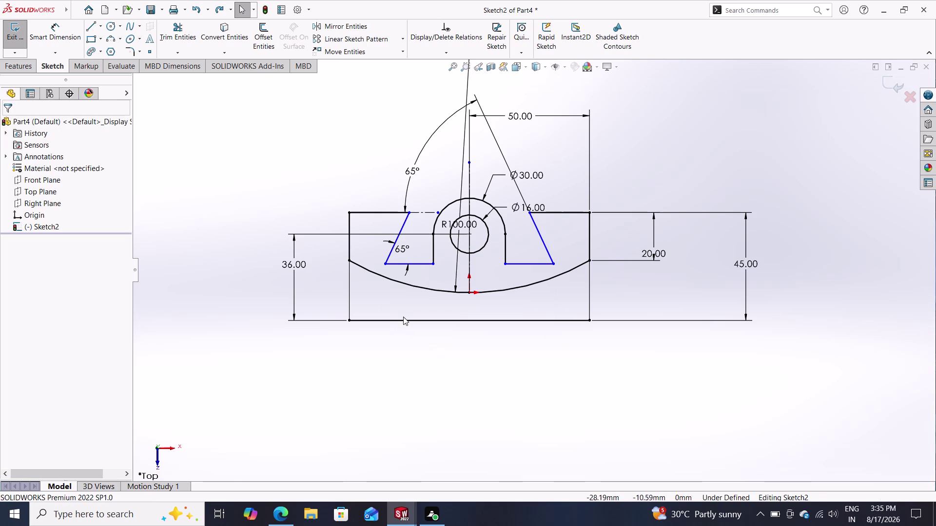
Delete the bottom horizontal edge and lower right vertical edge, along with the edge's dimension.
click(400, 322)
key(Delete)
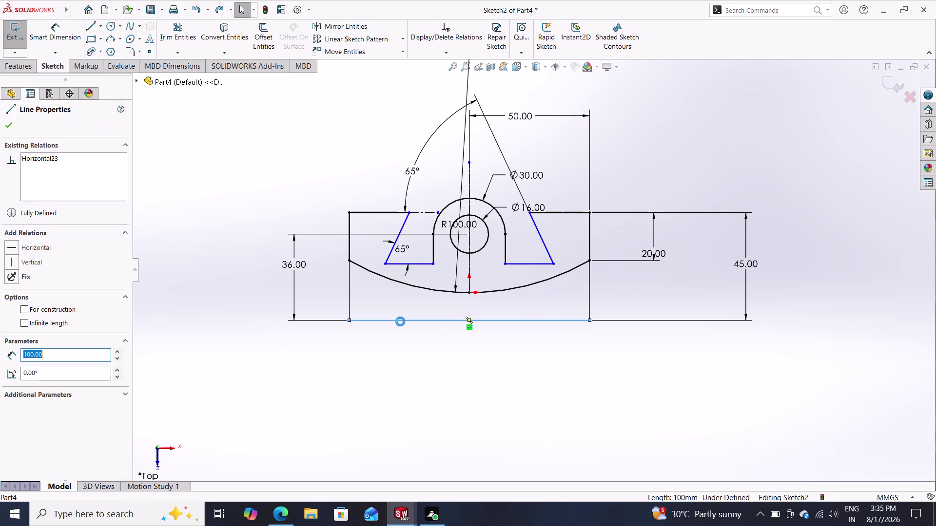
click(586, 288)
key(Delete)
click(588, 293)
key(Delete)
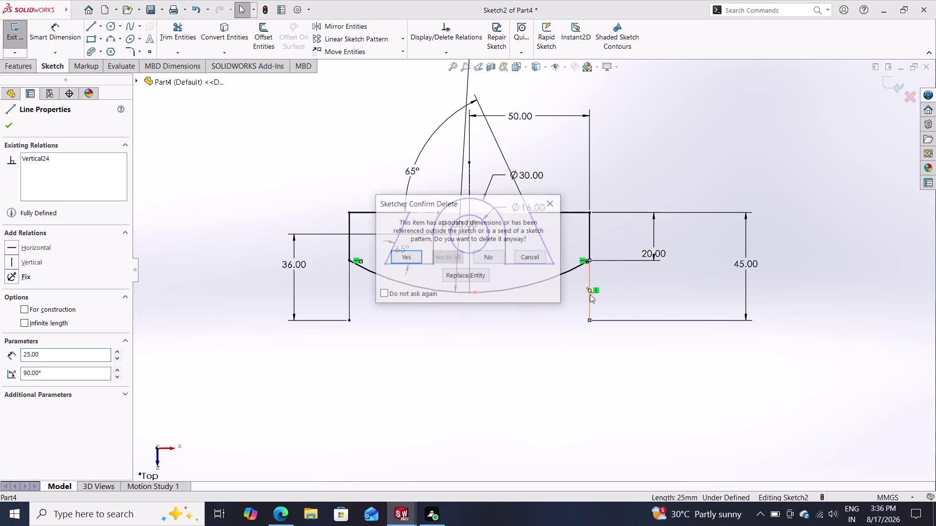
click(411, 260)
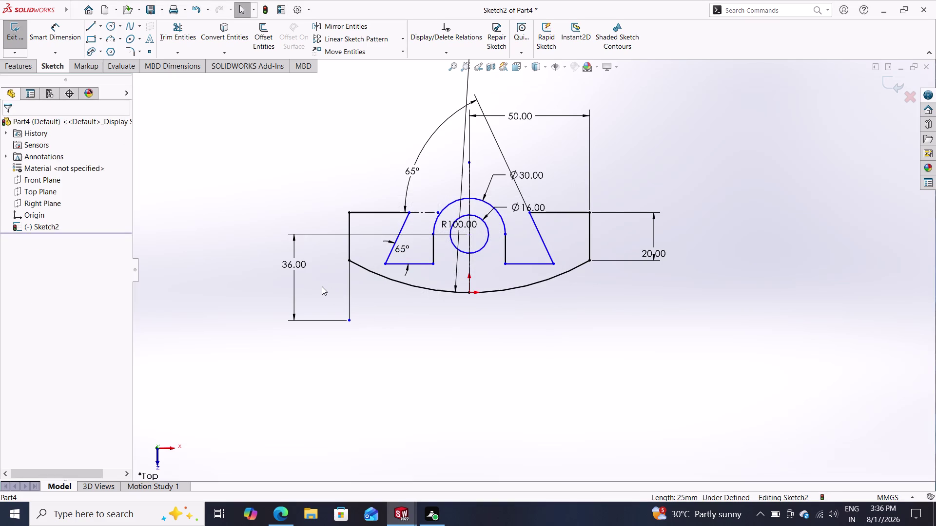
Delete the 36 dimension and the lower left vertical edge.
click(293, 286)
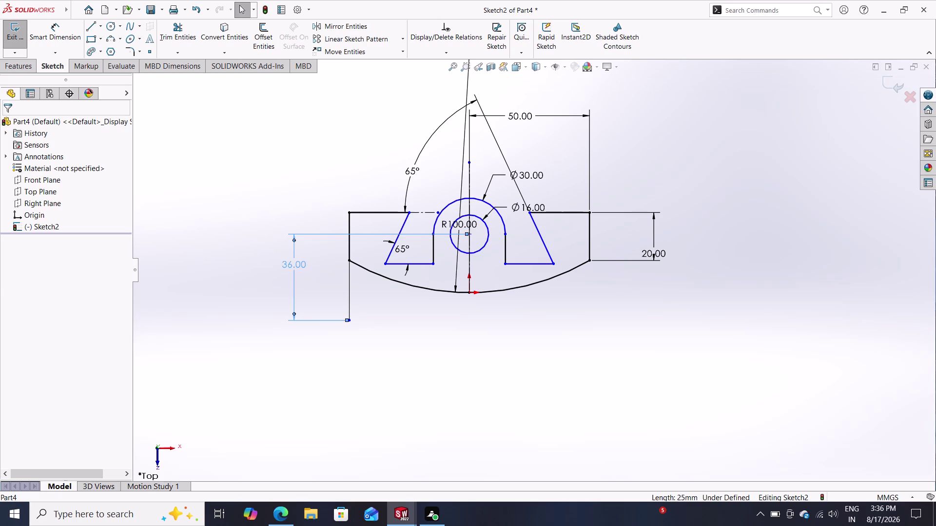
key(Delete)
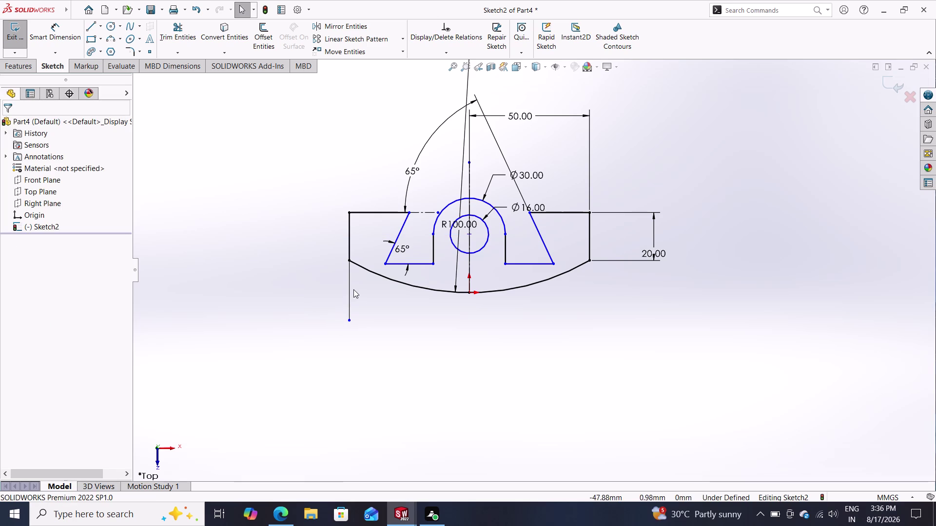
click(349, 287)
key(Delete)
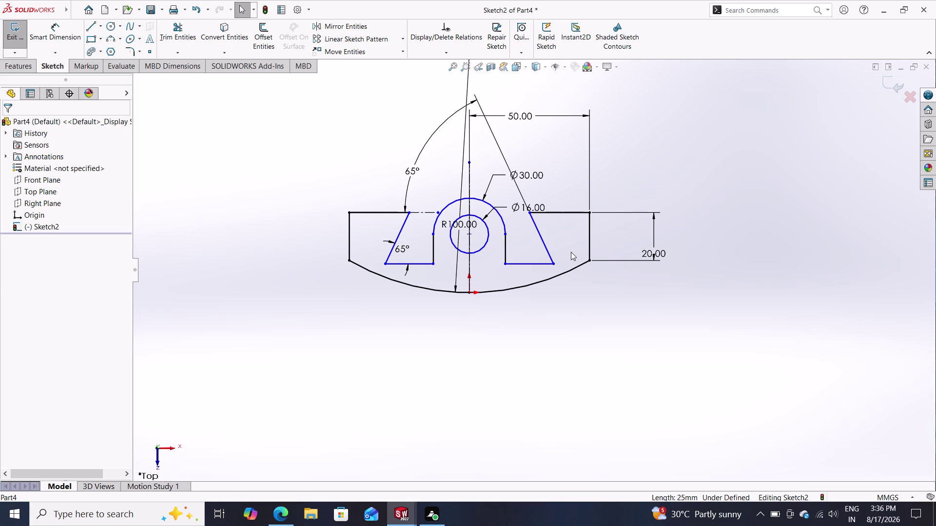
Delete the Ø30 arc together with its dimension.
scroll(down, 3)
scroll(up, 3)
scroll(down, 3)
scroll(up, 3)
scroll(down, 3)
scroll(up, 3)
scroll(down, 3)
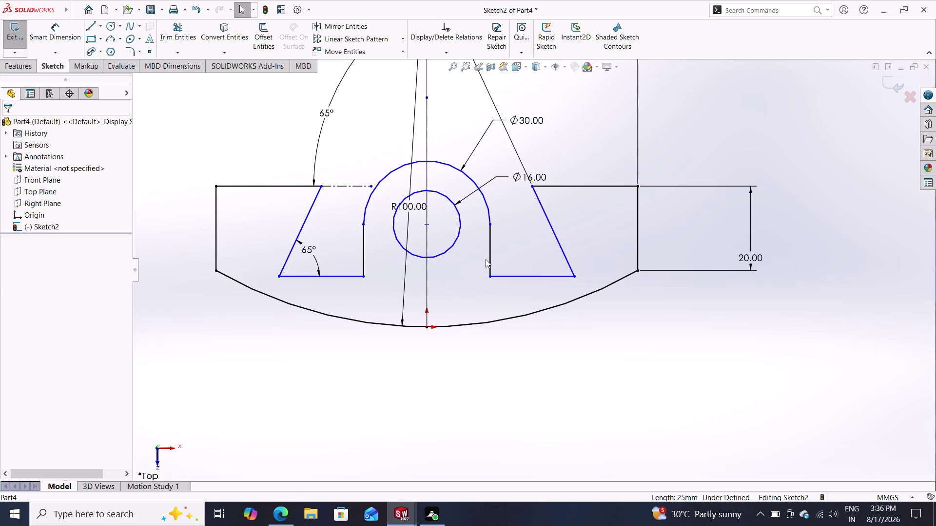
click(480, 187)
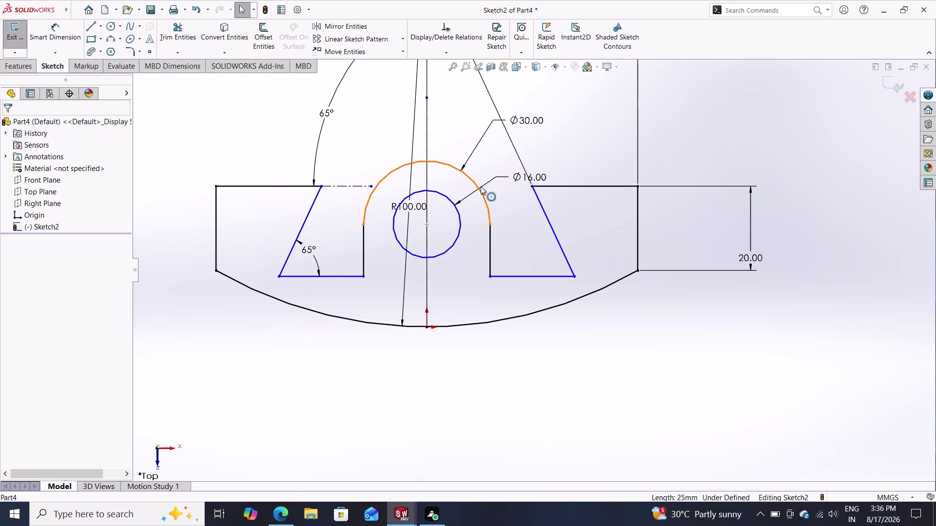
key(Delete)
key(Delete)
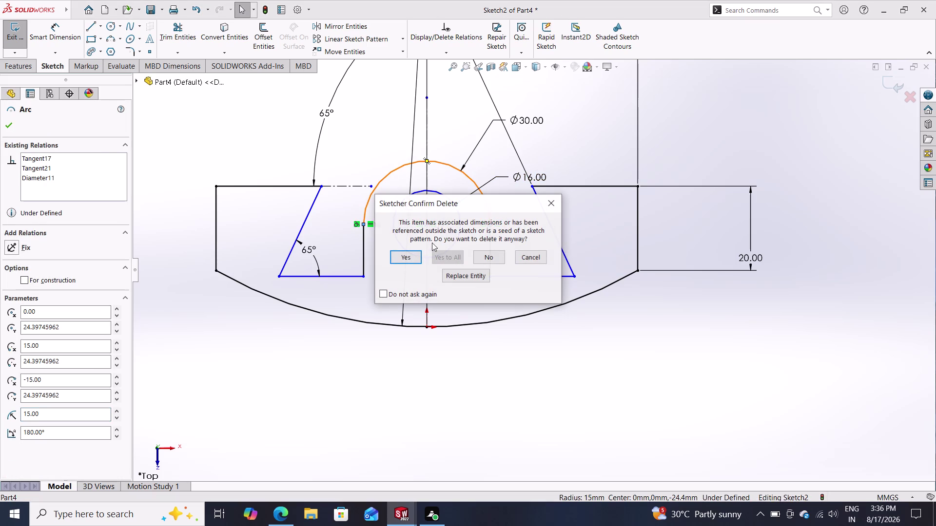
click(413, 261)
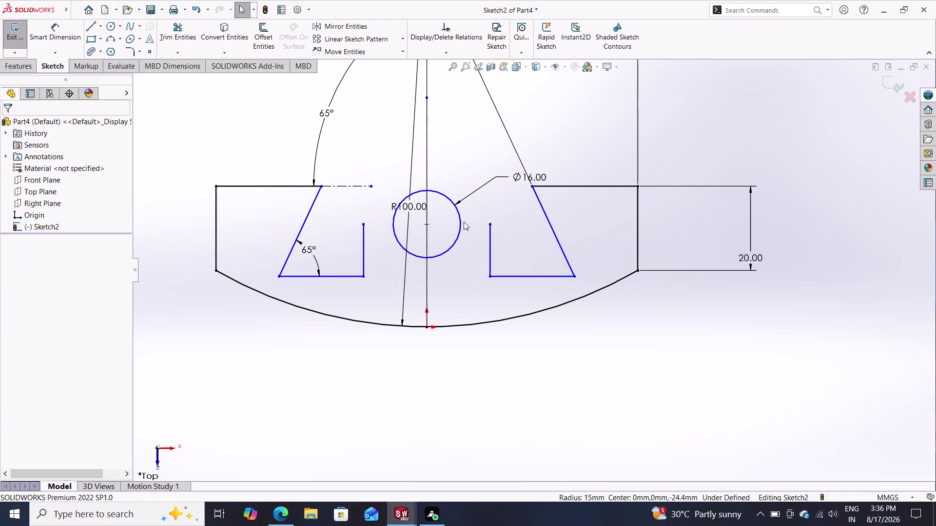
Delete the Ø16 circle together with its dimension.
click(463, 222)
key(Delete)
click(460, 220)
key(Delete)
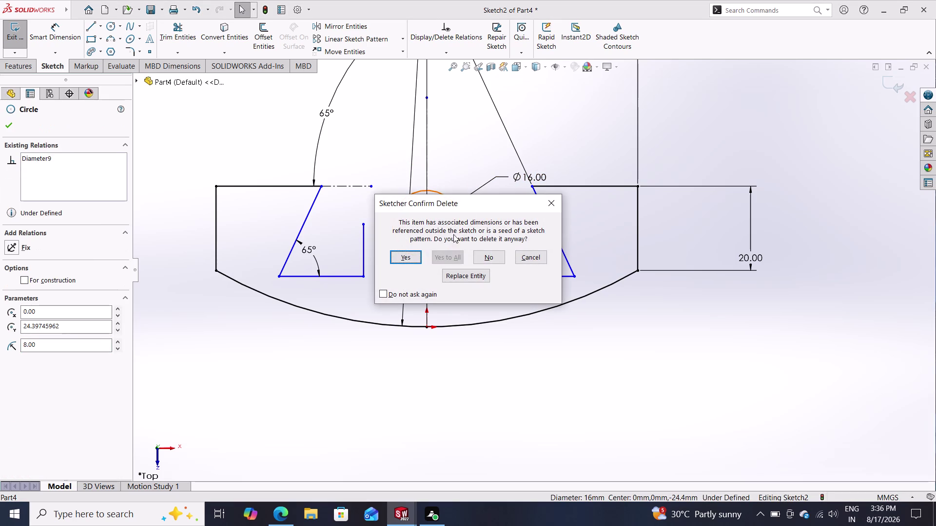
click(409, 253)
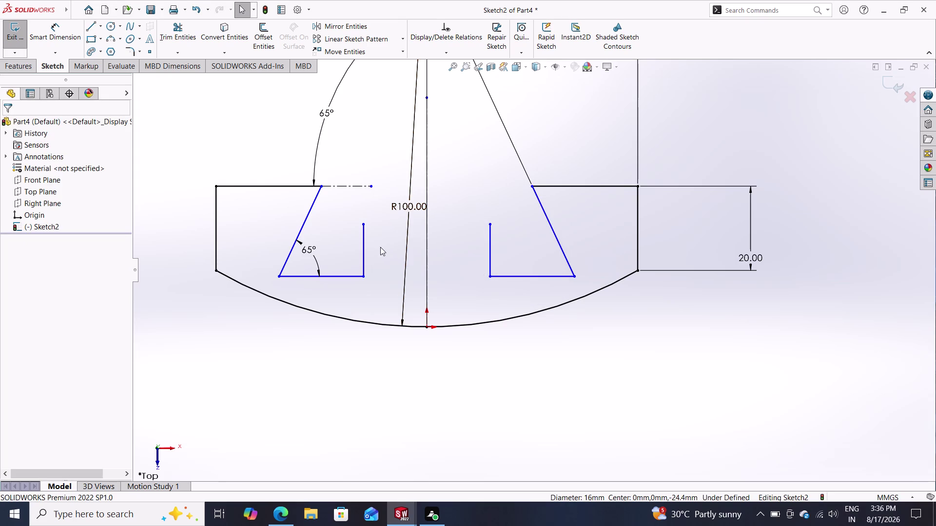
Delete the left and right inner vertical lines.
click(363, 246)
key(Delete)
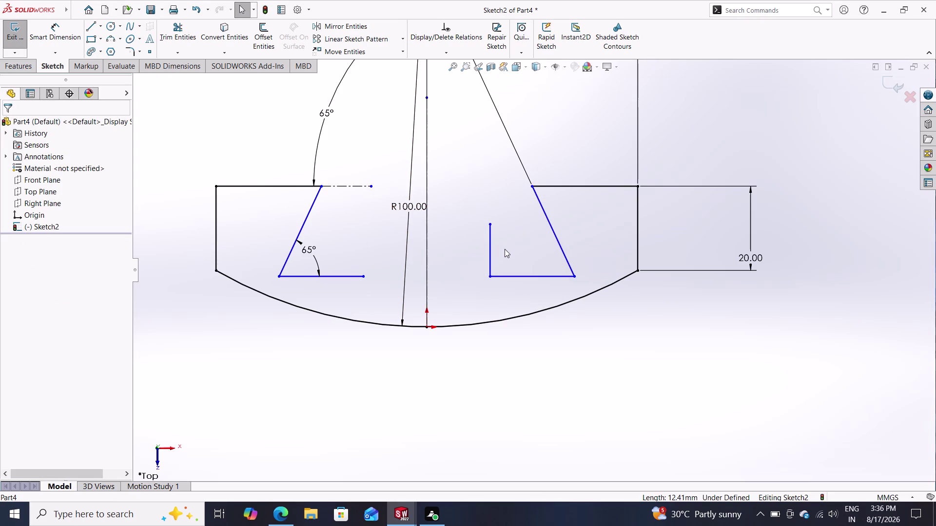
click(489, 251)
key(Delete)
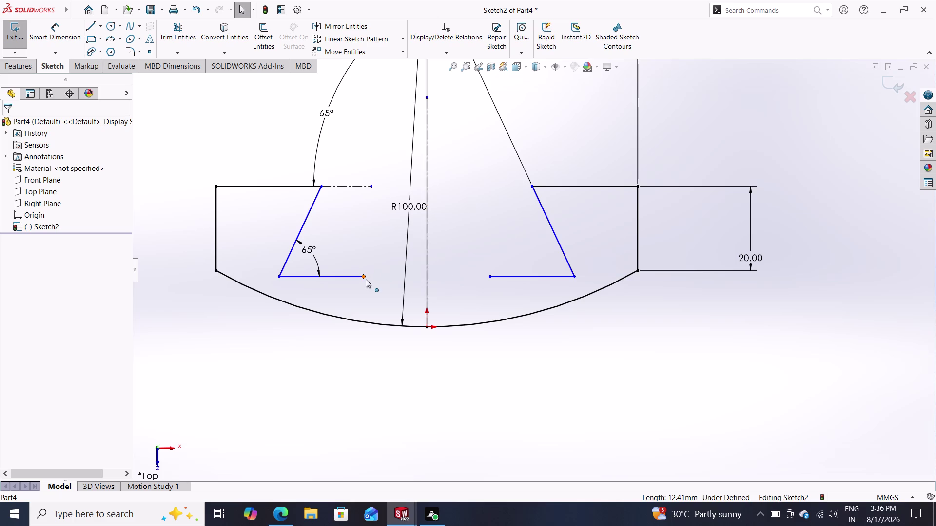
Draw a line joining the left and right base stubs into one base line.
click(86, 27)
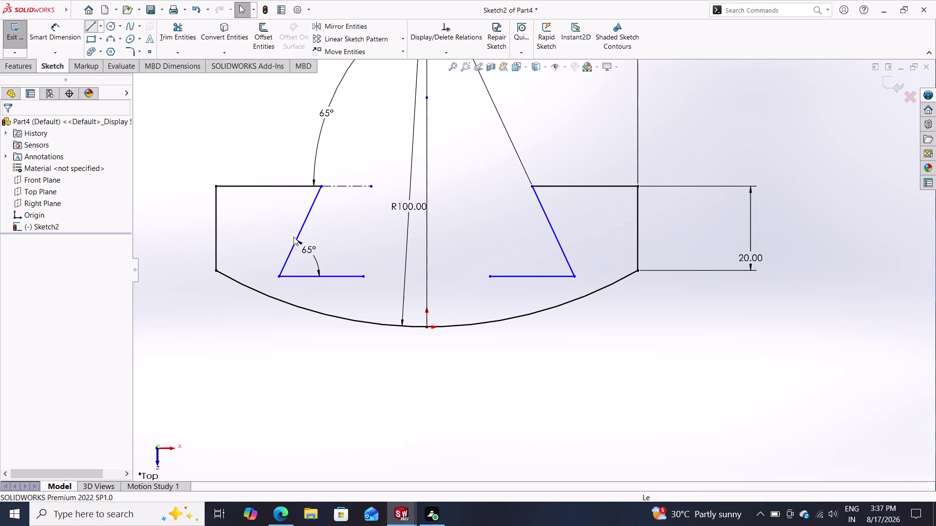
click(362, 275)
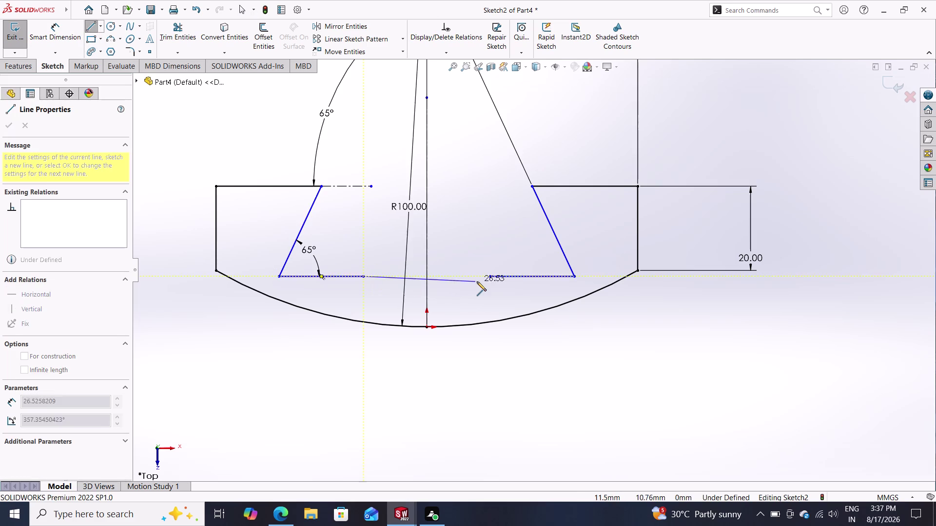
click(489, 279)
key(Escape)
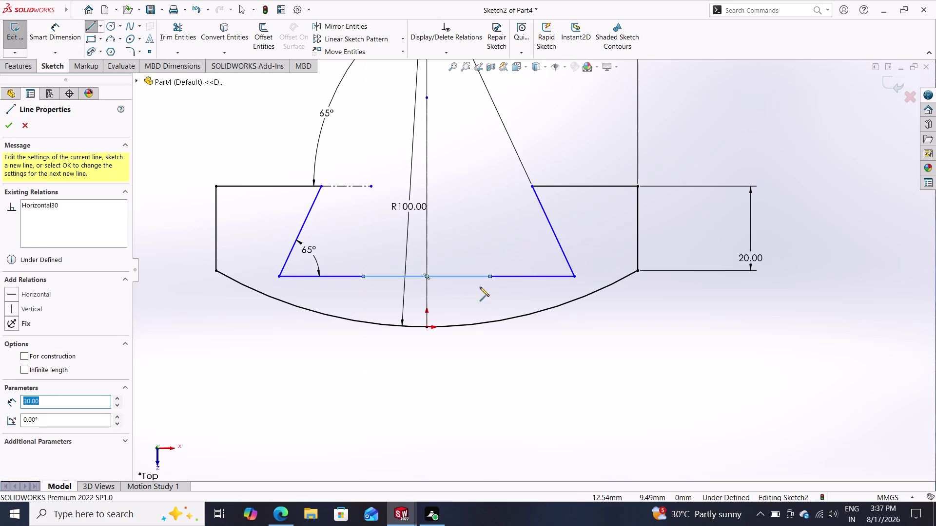
Dimension the base line between its two ends as 70 mm, placed below the profile.
click(49, 33)
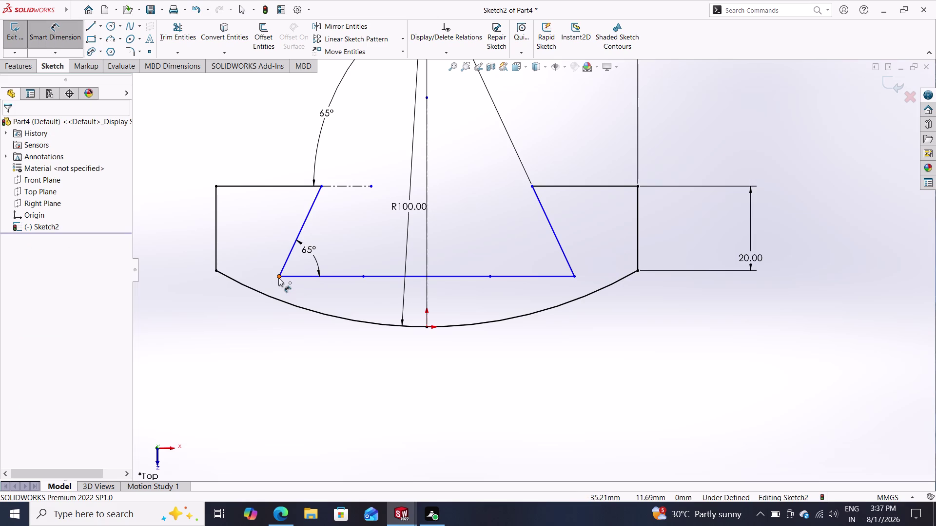
click(278, 277)
click(575, 278)
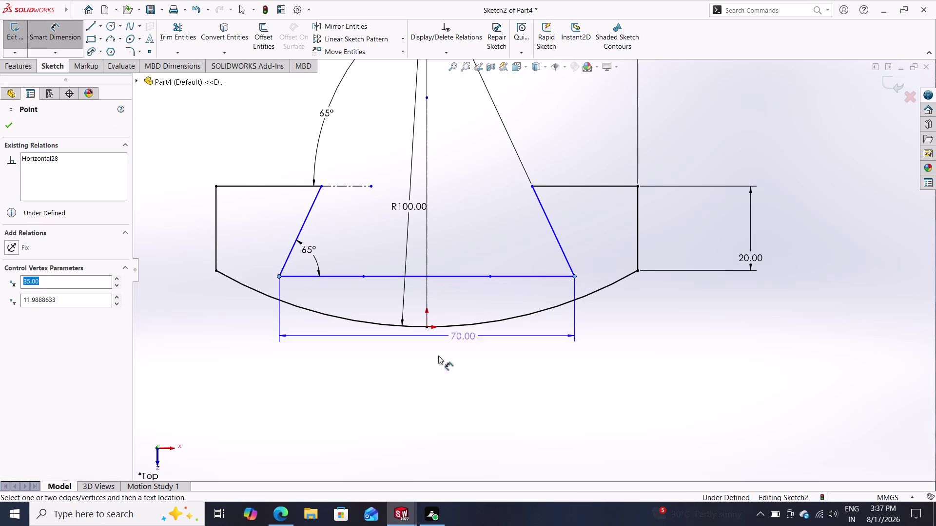
click(411, 369)
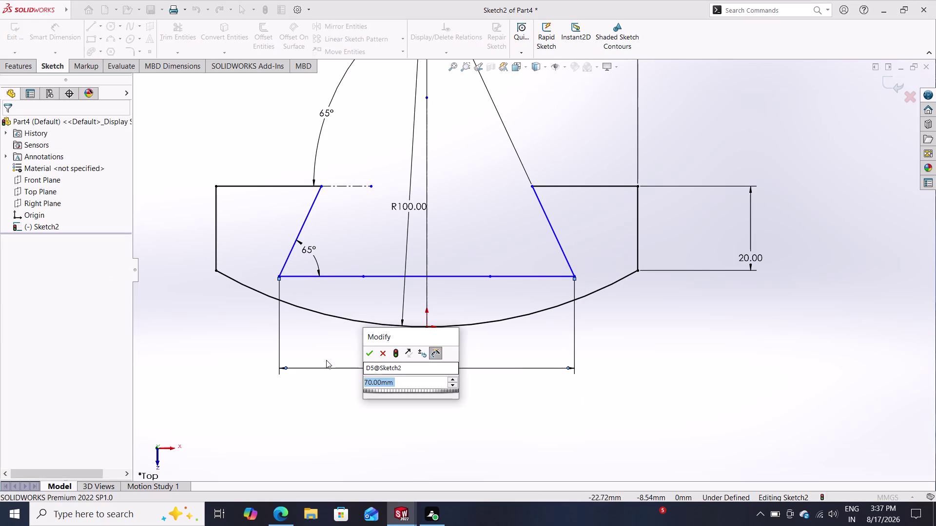
click(367, 356)
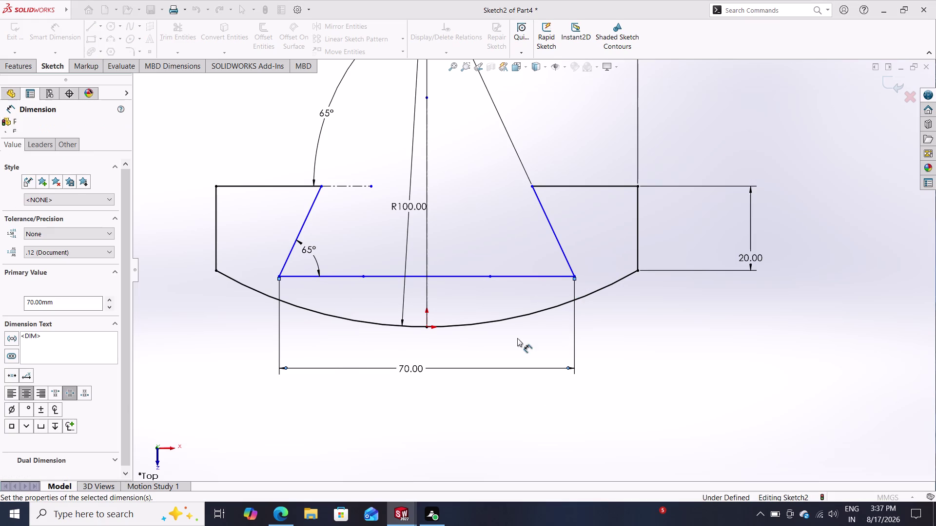
scroll(down, 3)
scroll(up, 3)
scroll(down, 3)
scroll(up, 3)
scroll(down, 3)
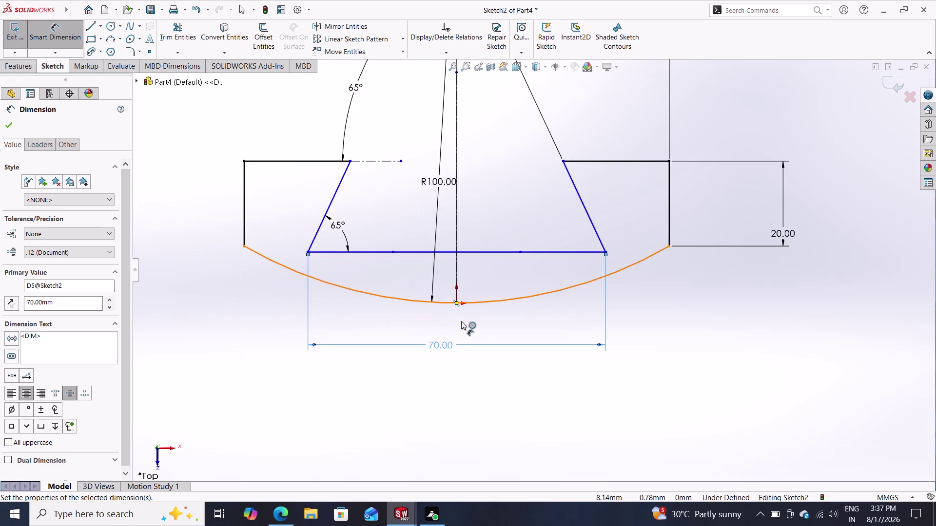
scroll(up, 3)
scroll(down, 3)
scroll(up, 3)
scroll(down, 3)
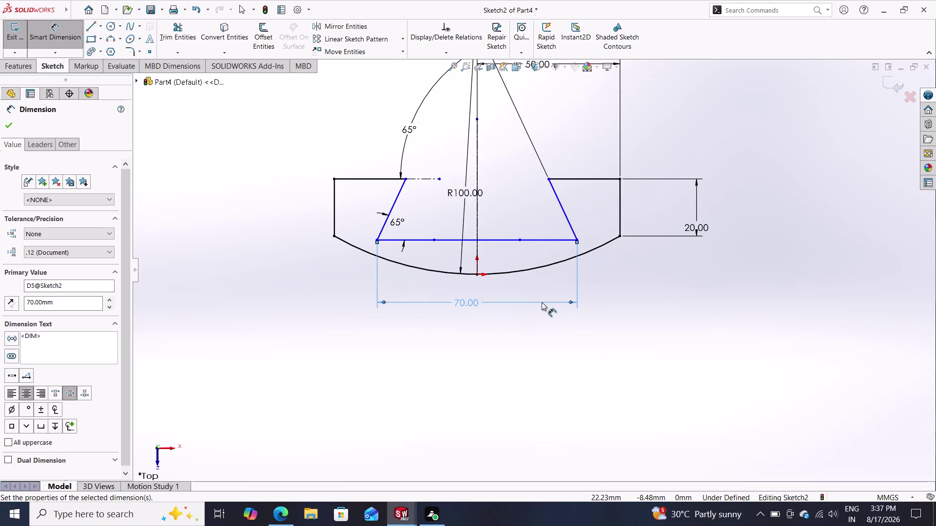
scroll(down, 3)
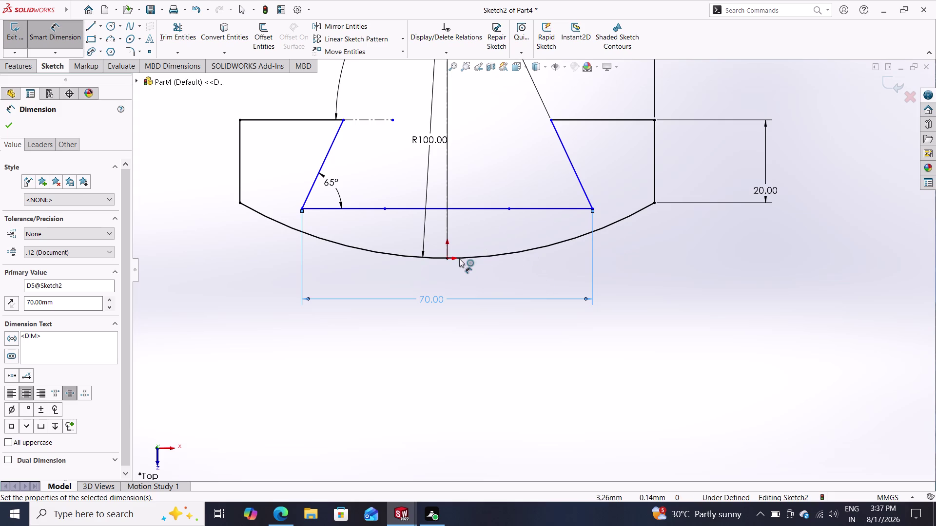
click(448, 258)
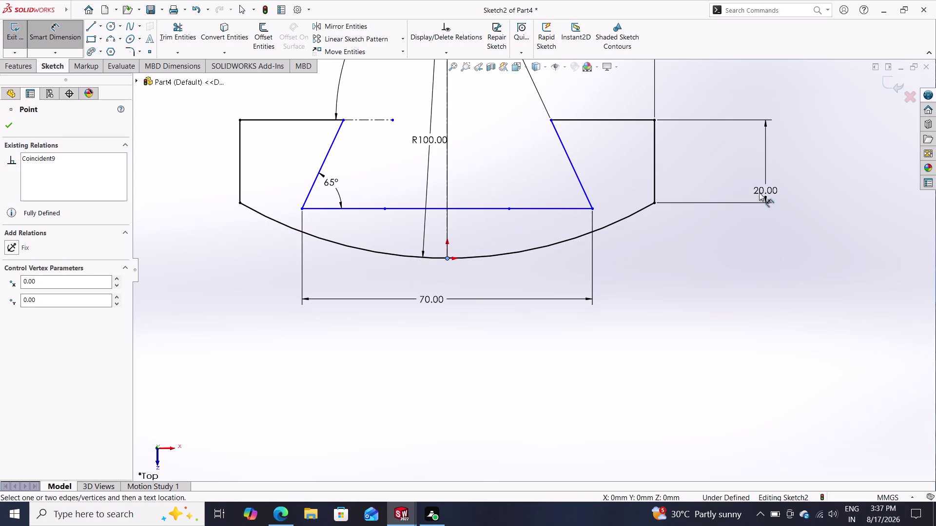
Dimension the arc's lowest point to the top-right corner, accepting 33.40 as a driven reference.
click(656, 118)
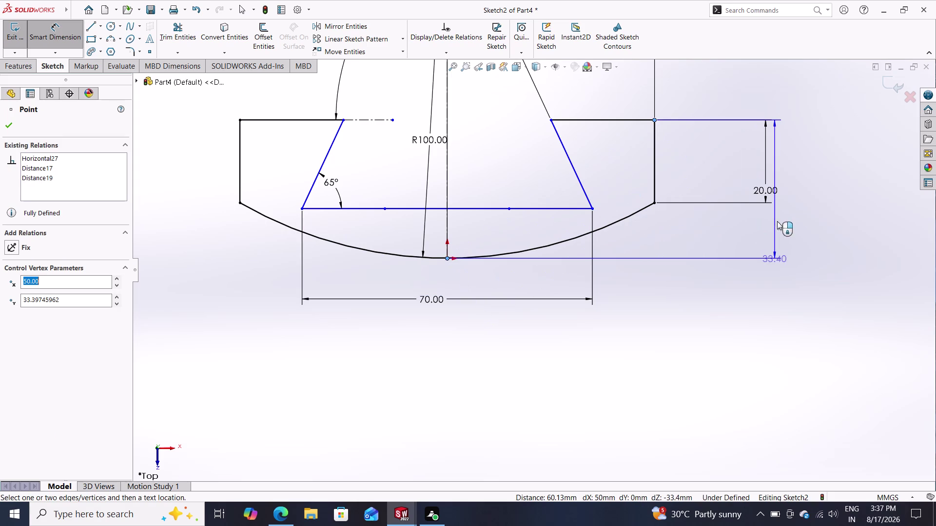
click(816, 173)
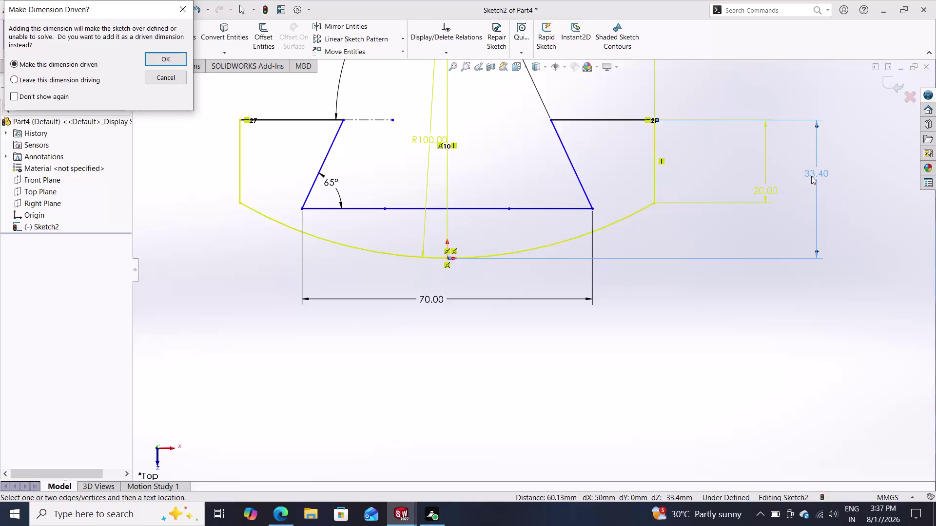
double_click(179, 58)
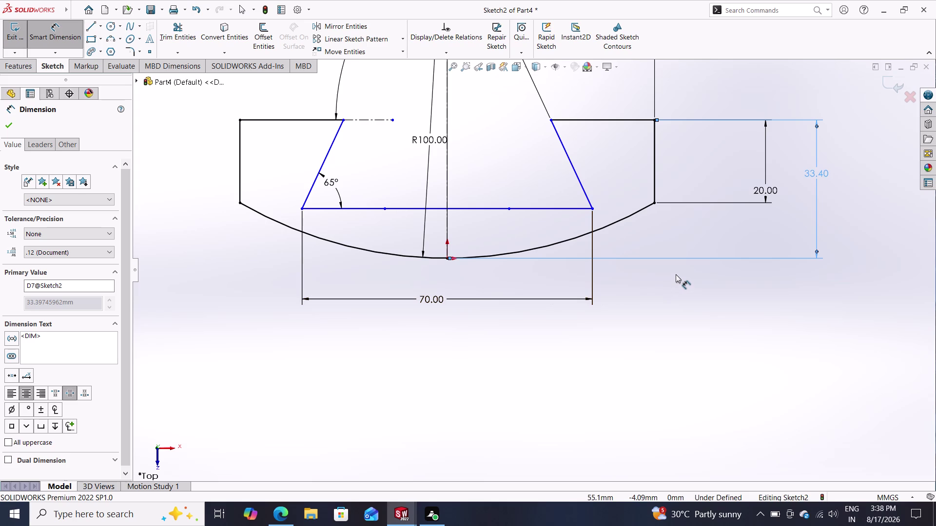
Zoom in on the arc bottom, exit Smart Dimension, and zoom back out.
scroll(down, 3)
scroll(down, 3)
scroll(down, 3)
scroll(up, 3)
scroll(down, 3)
scroll(down, 3)
scroll(up, 3)
scroll(down, 3)
scroll(down, 3)
scroll(up, 3)
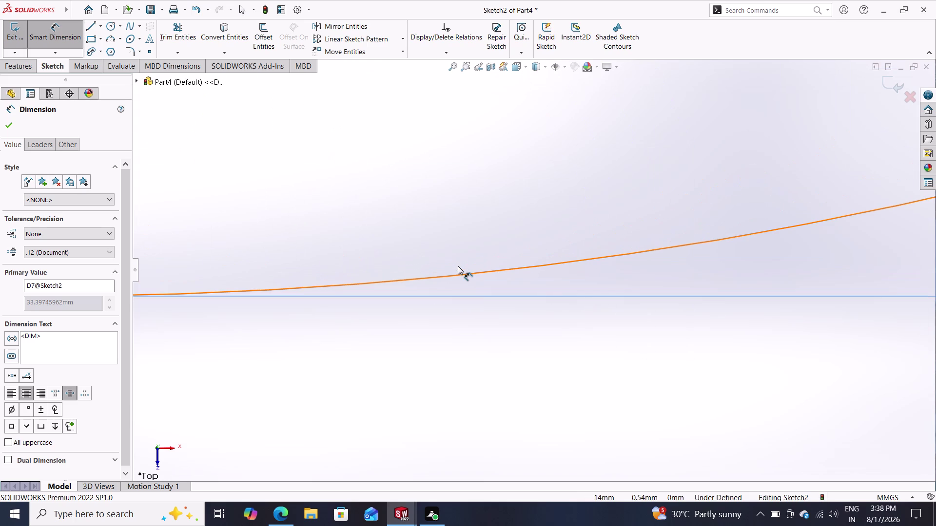
scroll(up, 3)
scroll(down, 3)
scroll(up, 3)
scroll(up, 3)
scroll(down, 3)
scroll(up, 3)
scroll(down, 3)
scroll(up, 3)
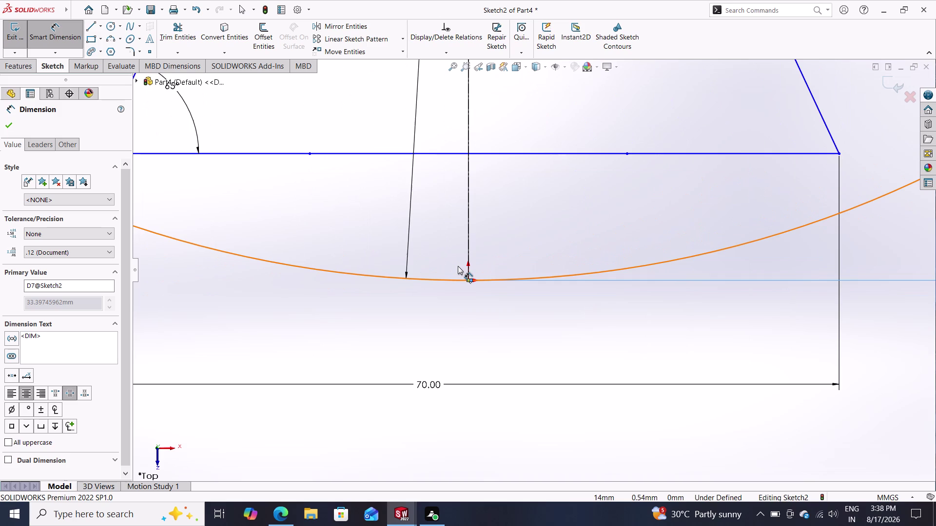
scroll(up, 3)
scroll(down, 3)
scroll(up, 3)
scroll(down, 3)
scroll(up, 3)
scroll(down, 3)
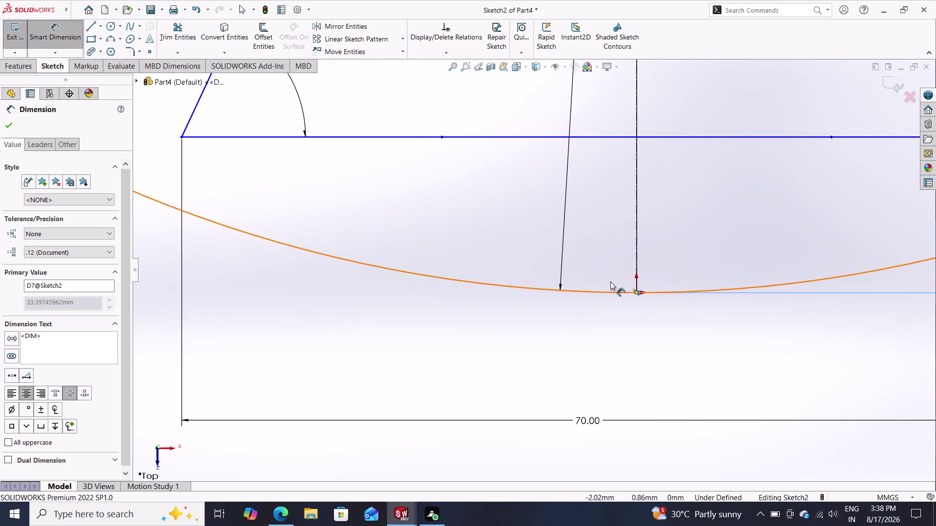
key(Escape)
key(Escape)
scroll(down, 3)
scroll(down, 3)
scroll(up, 3)
scroll(down, 3)
scroll(up, 3)
scroll(down, 3)
scroll(up, 3)
scroll(down, 3)
scroll(up, 3)
scroll(down, 3)
scroll(up, 3)
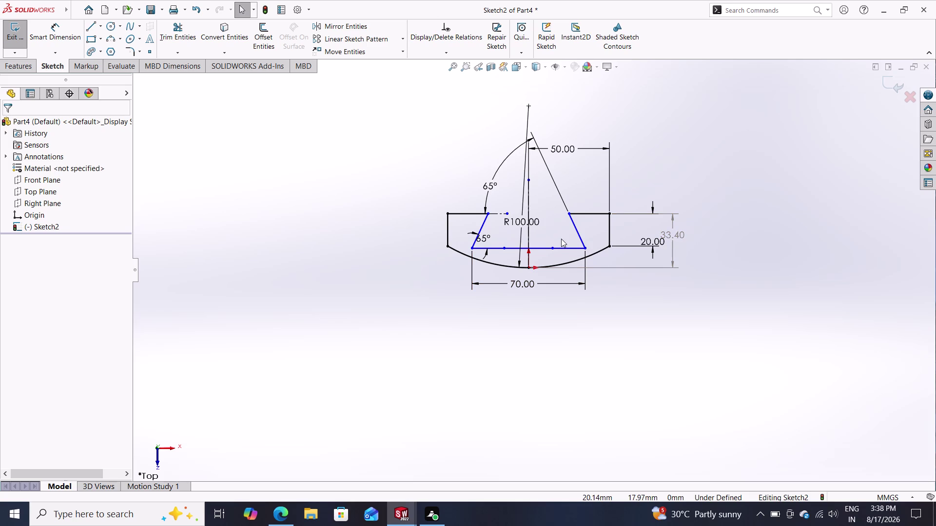
scroll(down, 3)
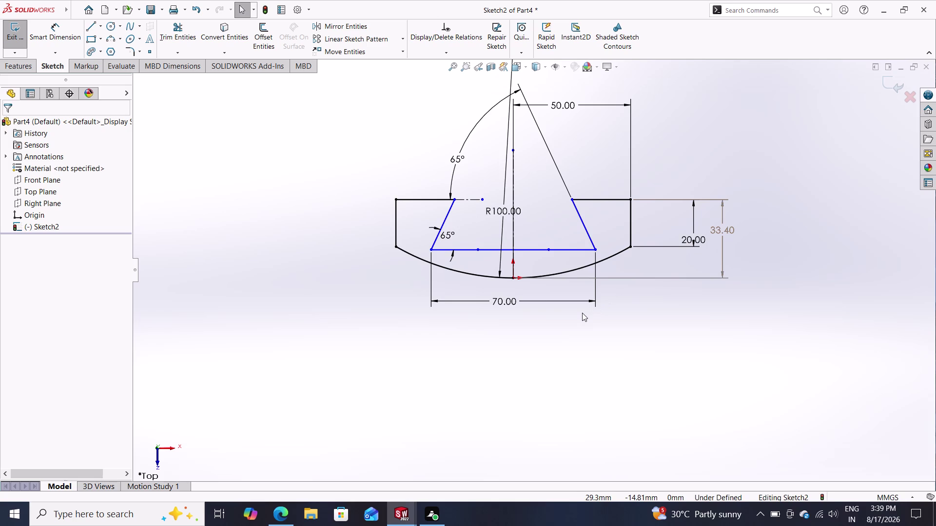
Delete the upper 65° angle dimension and its slanted helper line.
click(454, 160)
key(Delete)
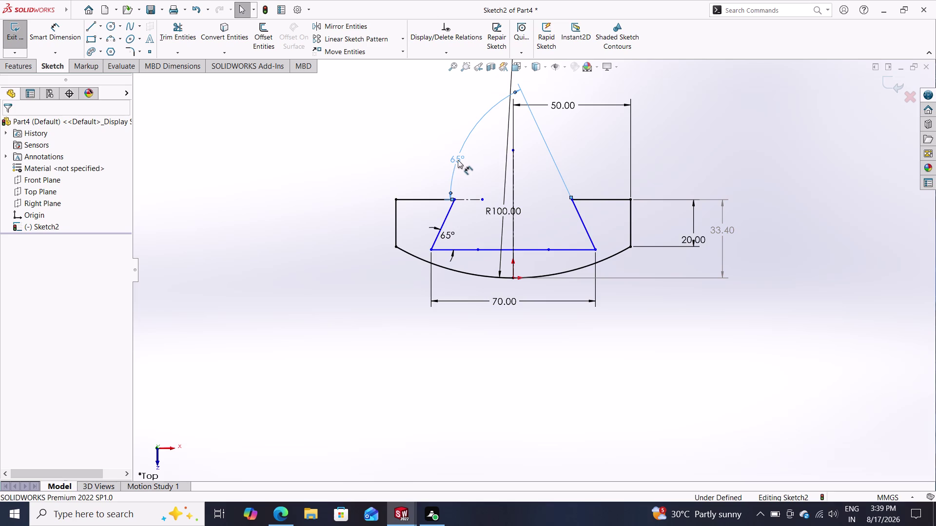
key(Delete)
click(458, 160)
key(Delete)
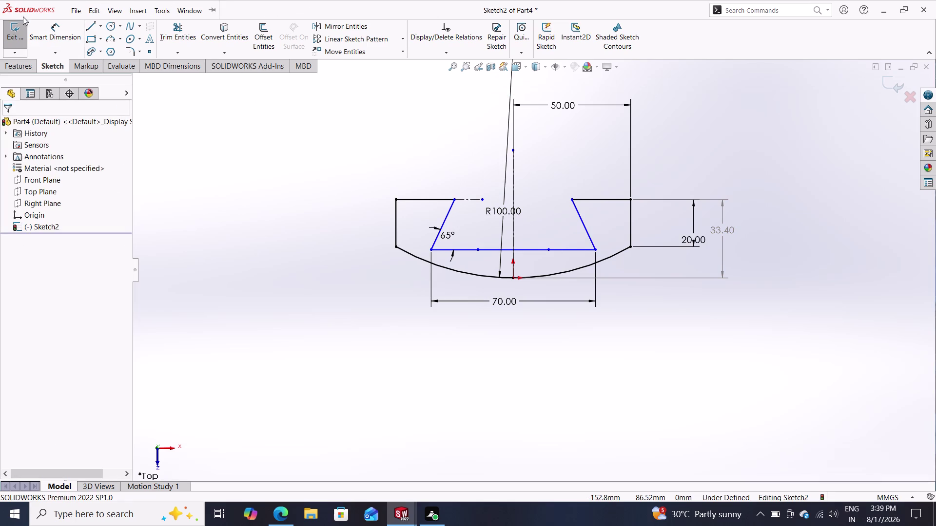
Dimension the right dovetail wall at 65° to the base line.
click(47, 27)
click(566, 248)
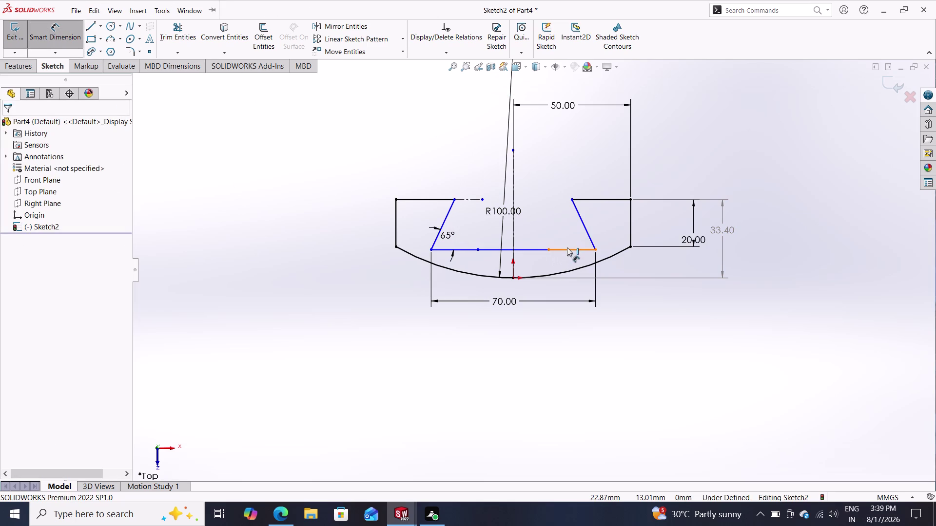
click(585, 226)
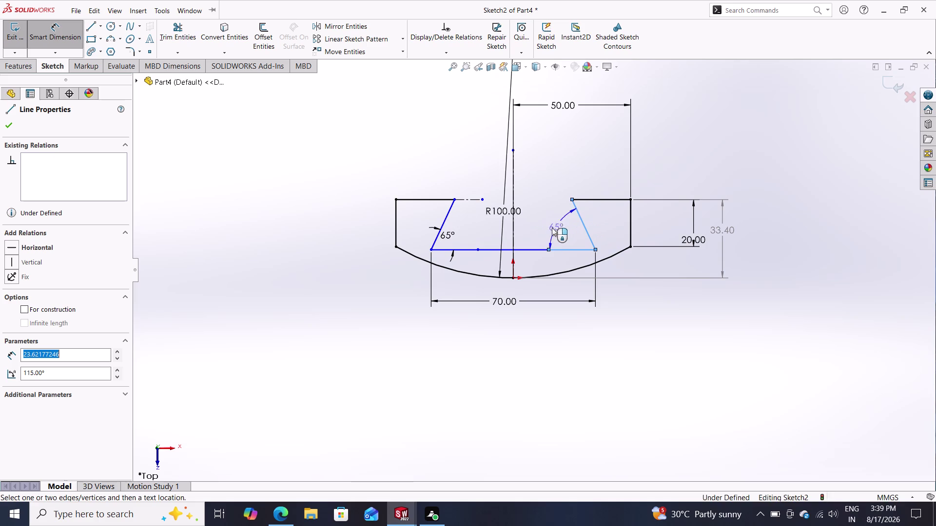
click(563, 226)
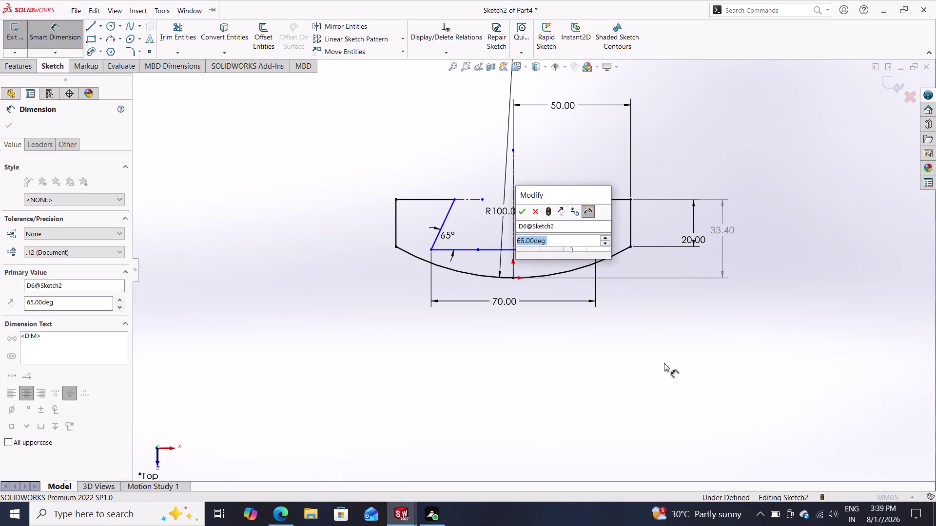
click(519, 211)
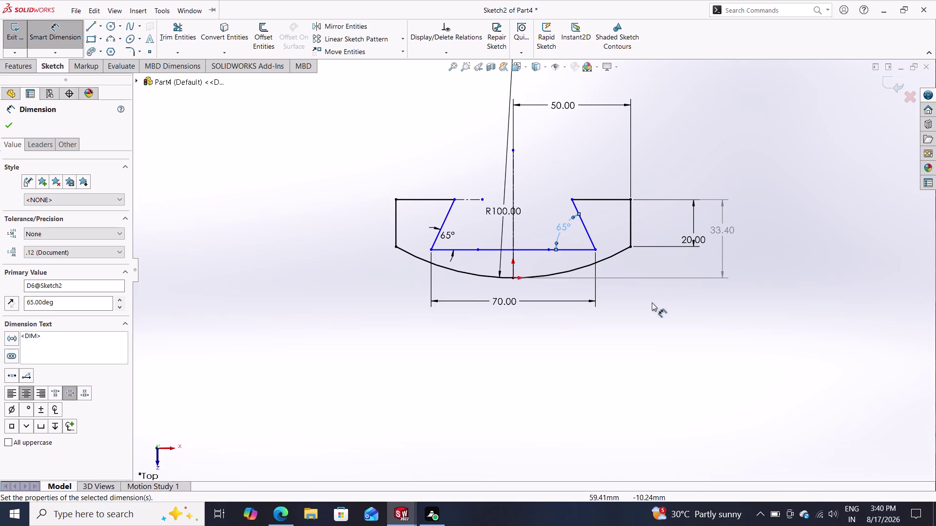
key(space)
click(619, 318)
key(space)
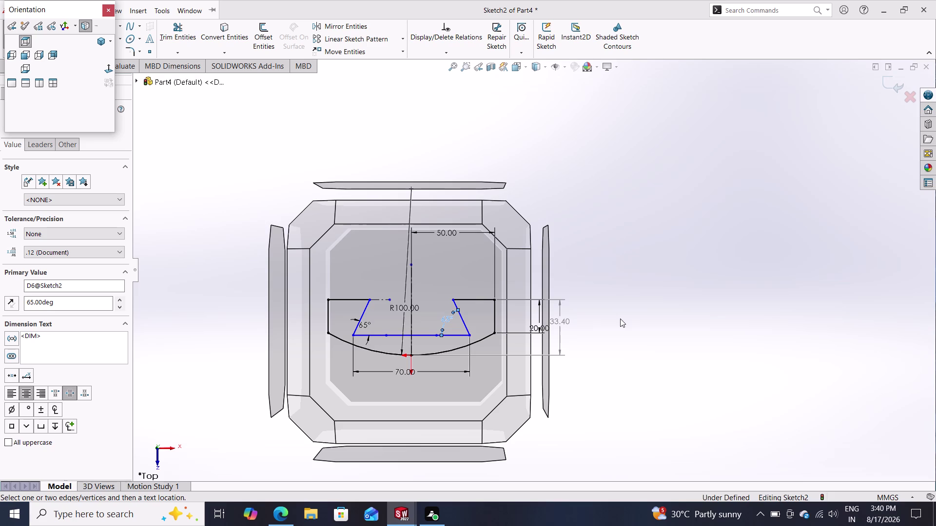
key(Escape)
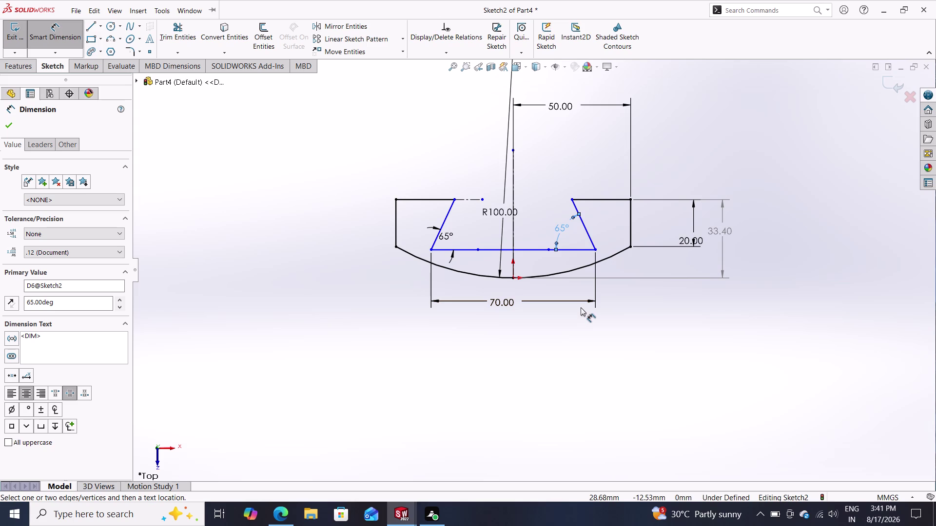
Box-select and delete all existing sketch geometry and dimensions.
key(Escape)
click(760, 157)
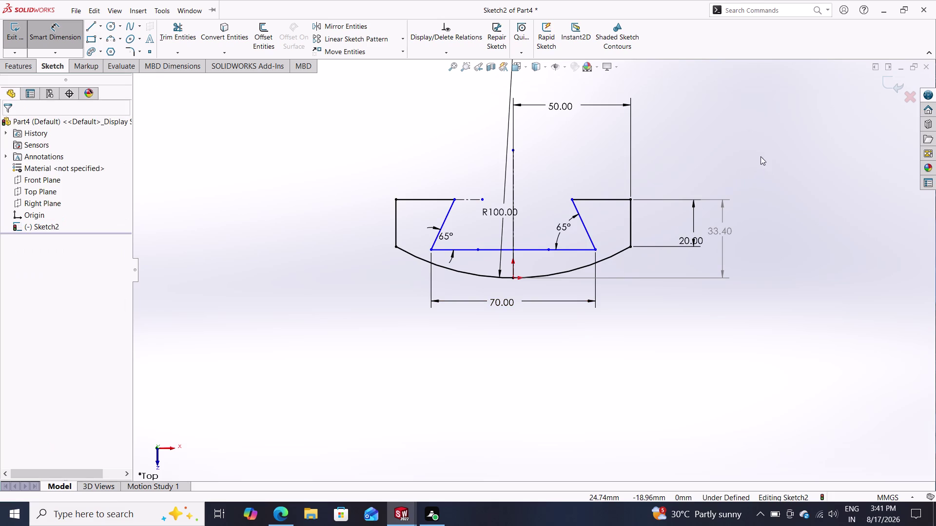
drag(743, 158, 334, 341)
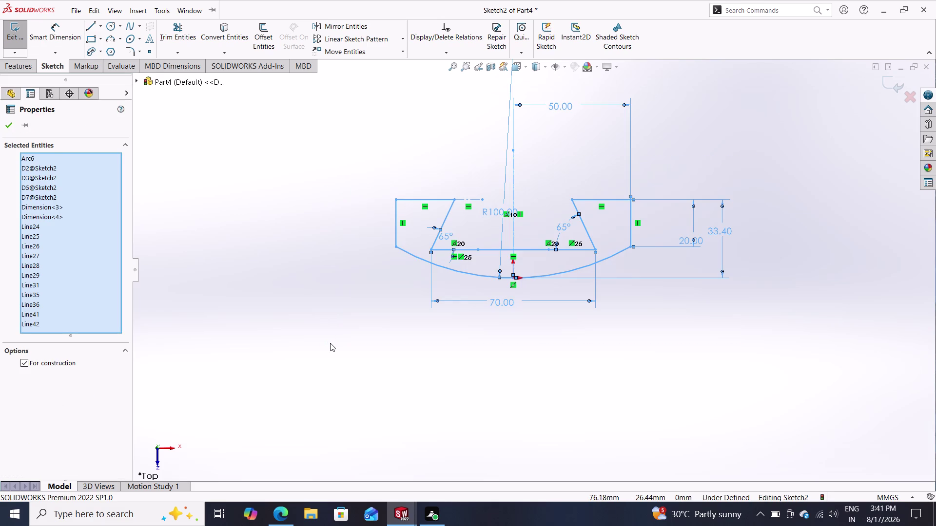
key(Delete)
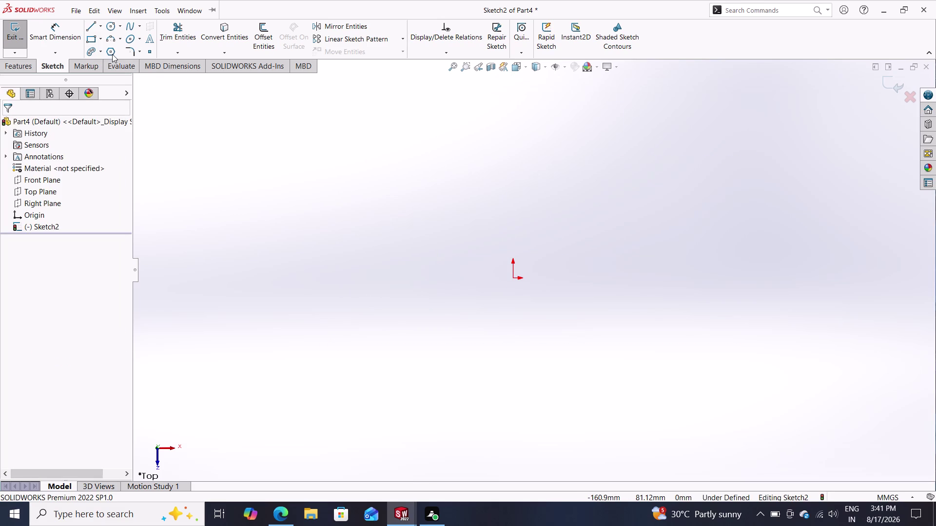
Draw a new chained outline: left ledge, left slanted wall, base, right wall and right ledge.
click(87, 24)
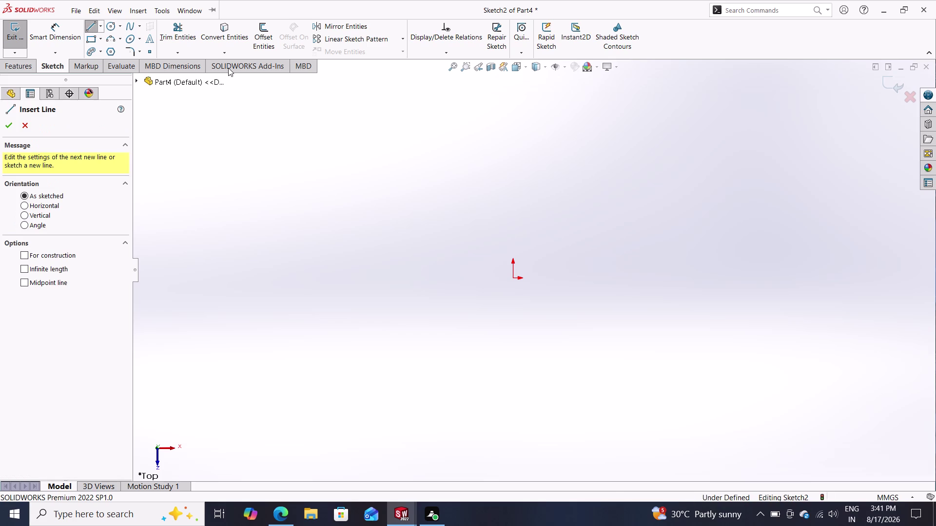
click(412, 229)
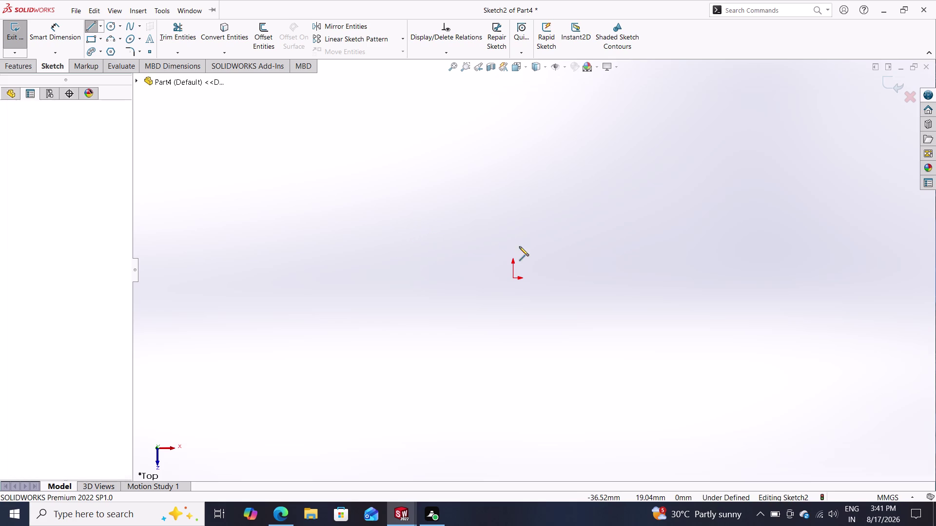
click(491, 228)
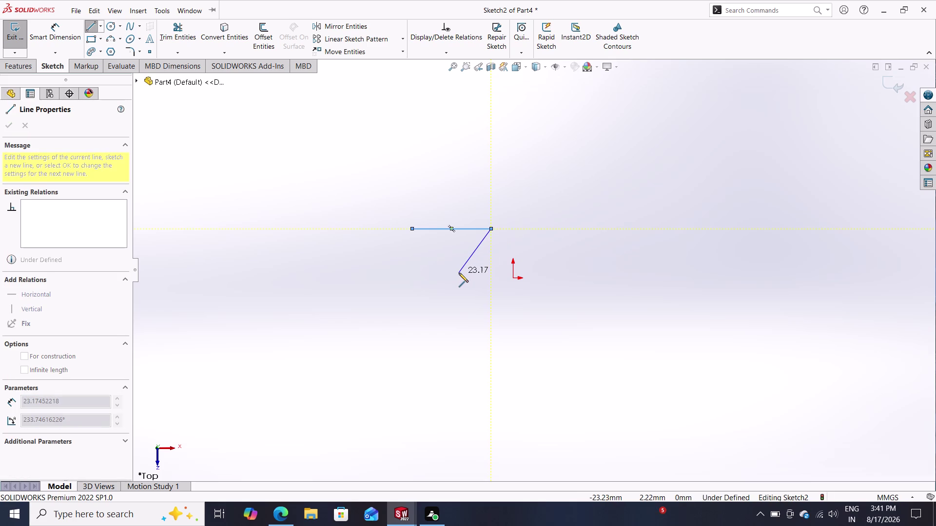
click(459, 273)
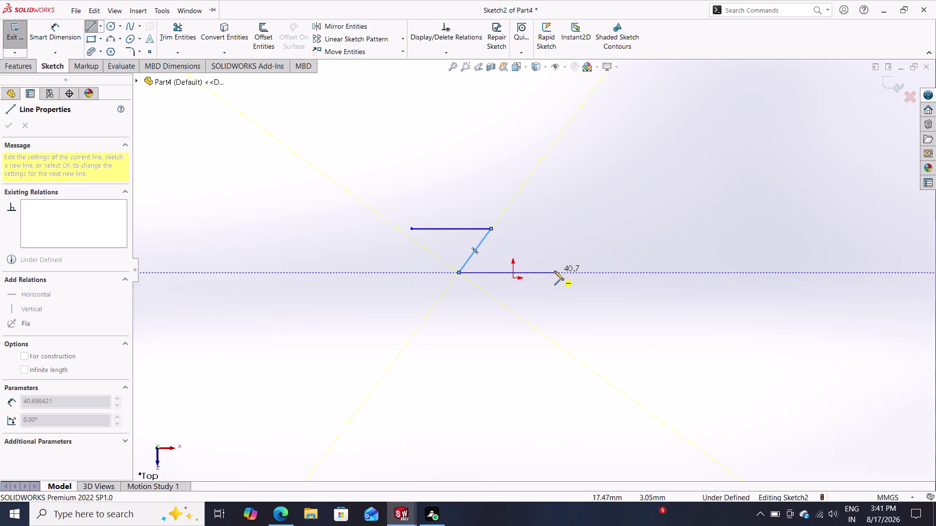
click(586, 274)
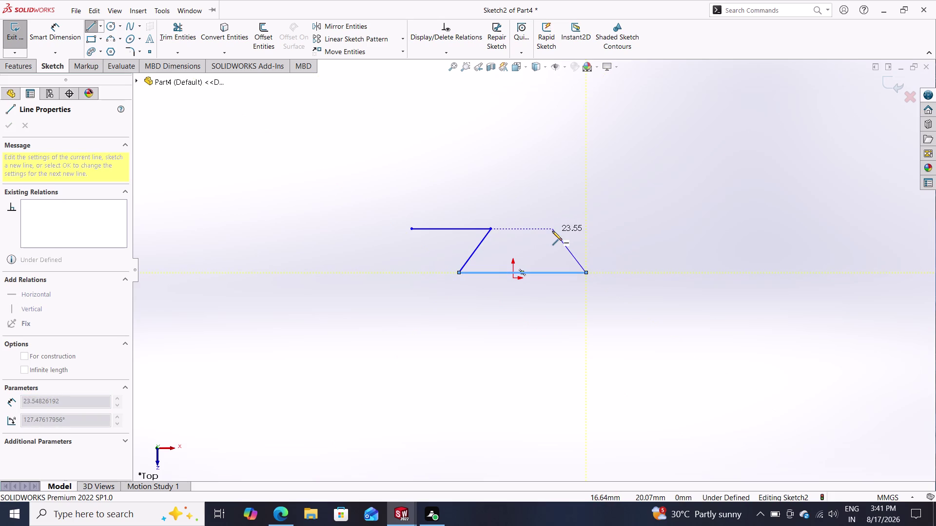
click(552, 231)
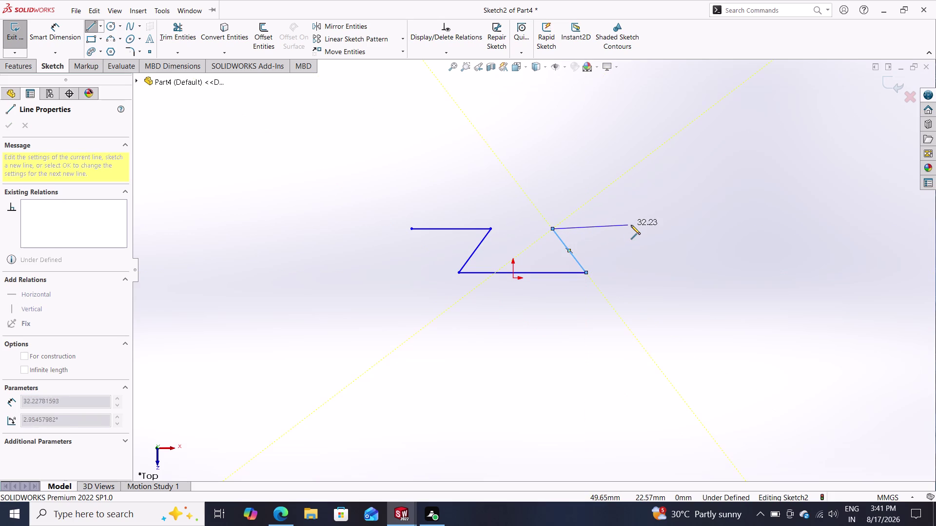
click(635, 225)
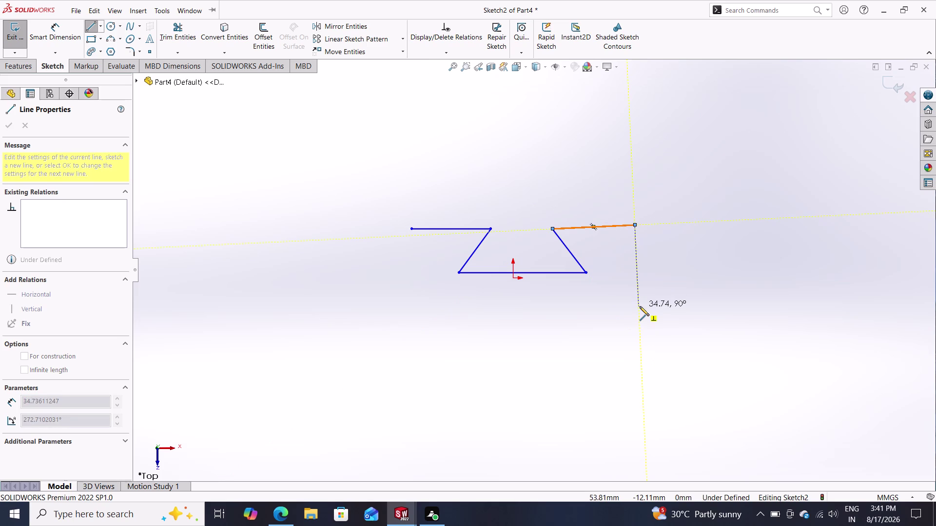
key(Escape)
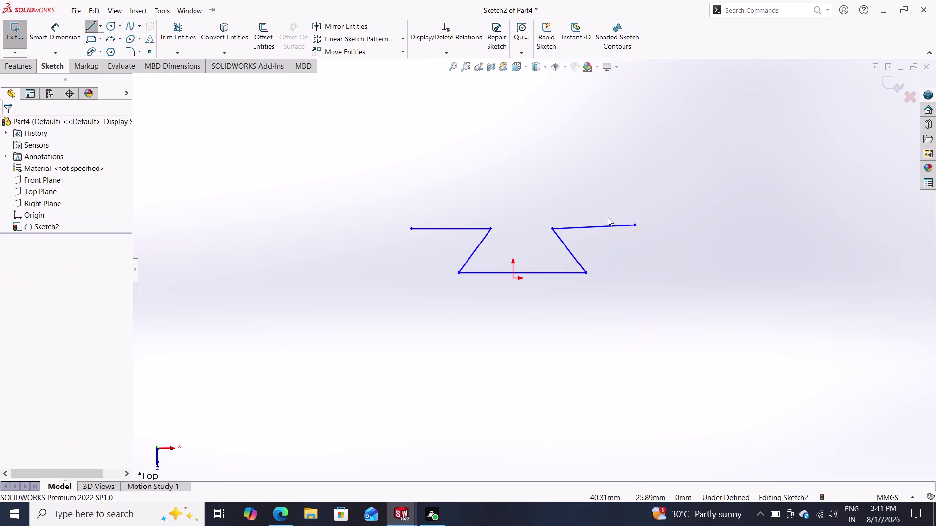
Delete the skewed right top ledge line.
click(607, 228)
key(Delete)
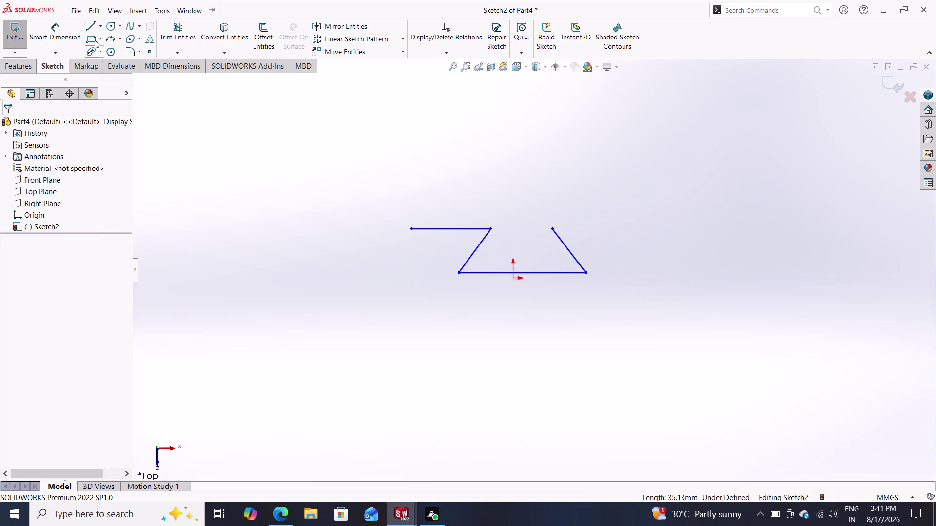
click(353, 237)
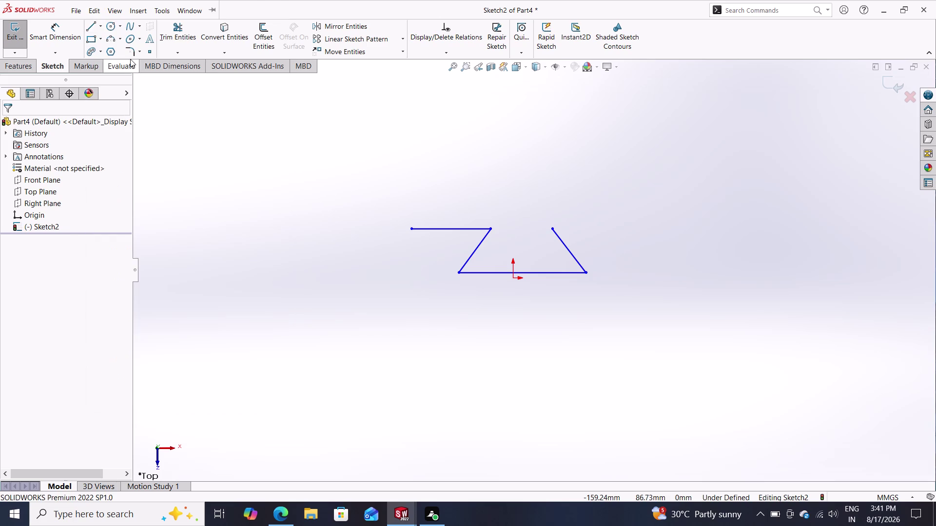
click(342, 223)
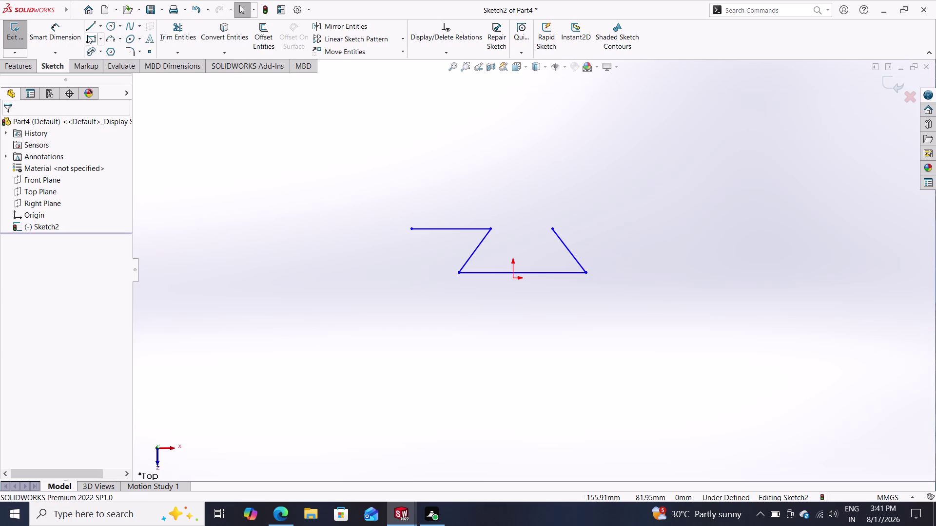
Redraw the right top ledge and draw the right and left vertical sides.
click(89, 28)
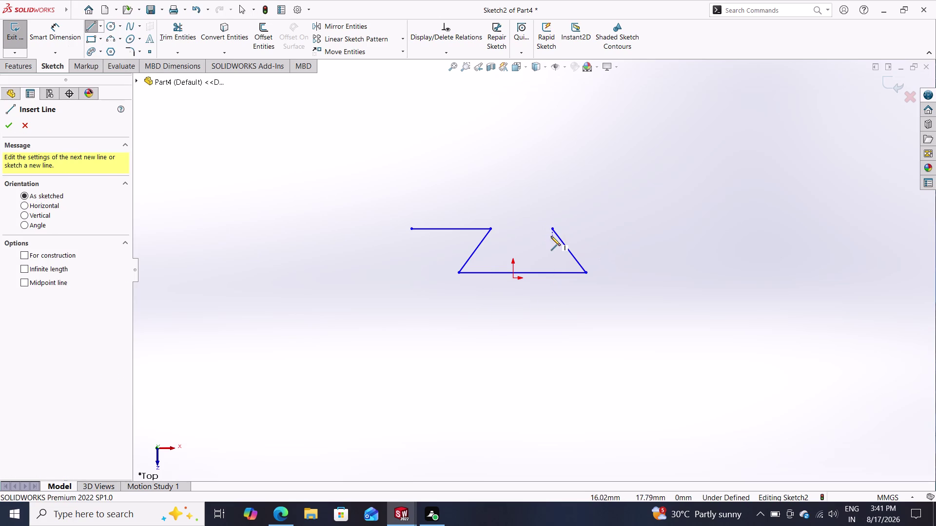
click(552, 230)
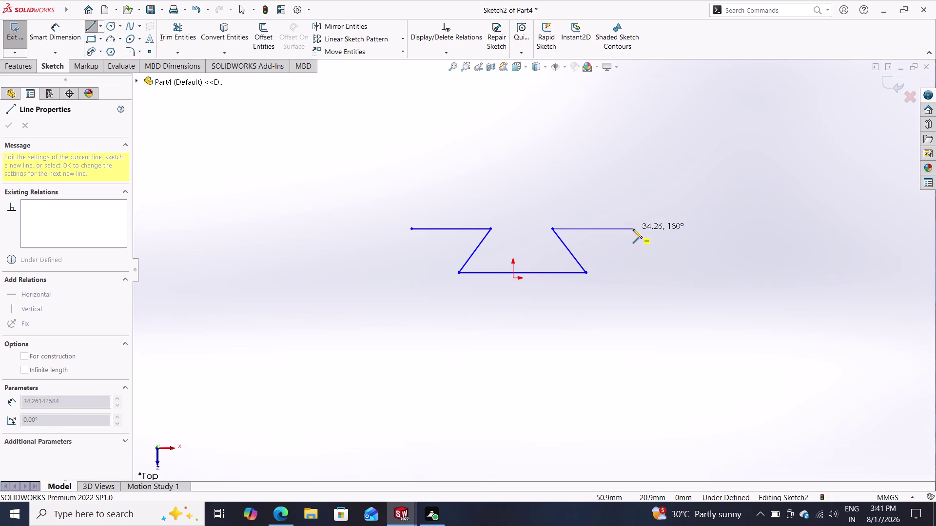
click(632, 230)
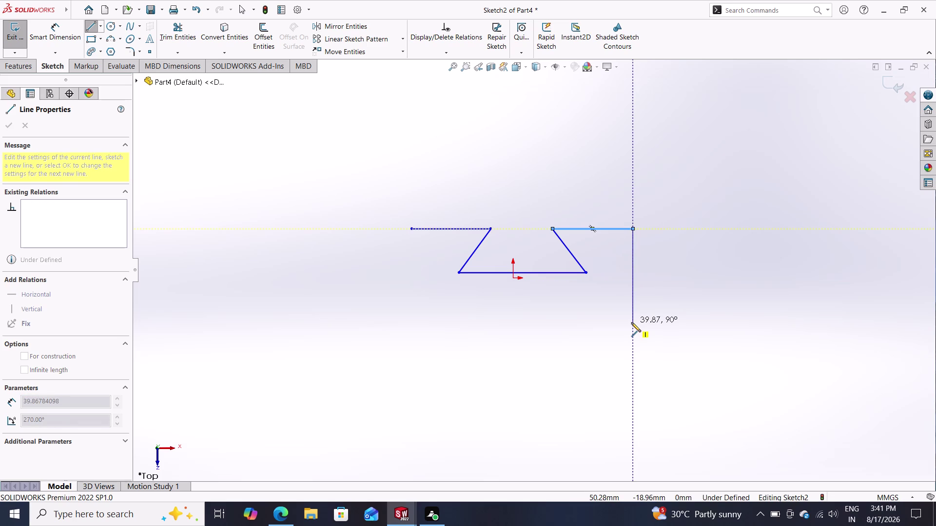
double_click(631, 291)
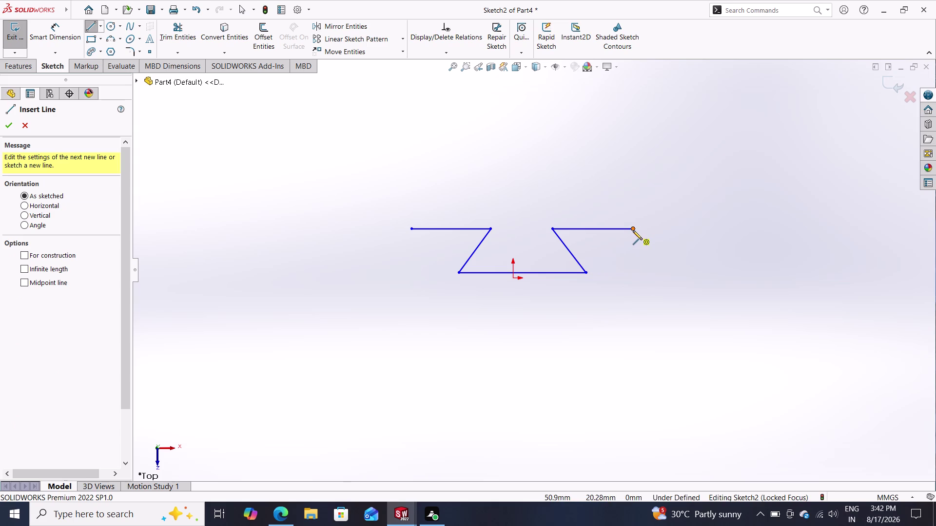
click(633, 231)
click(632, 296)
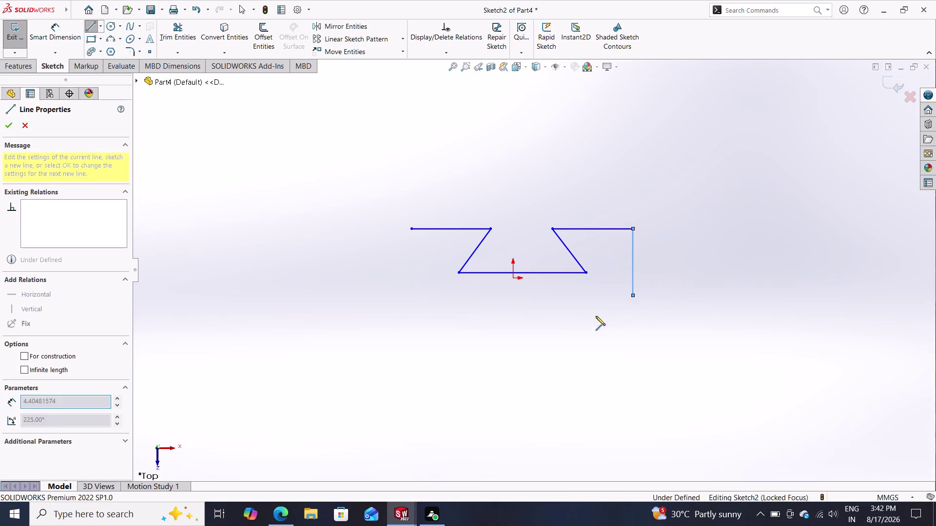
double_click(410, 289)
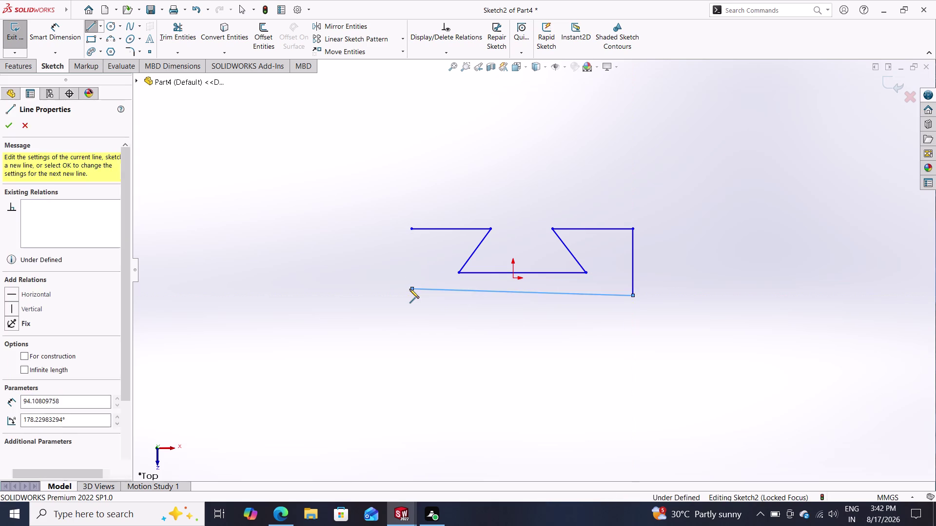
click(412, 230)
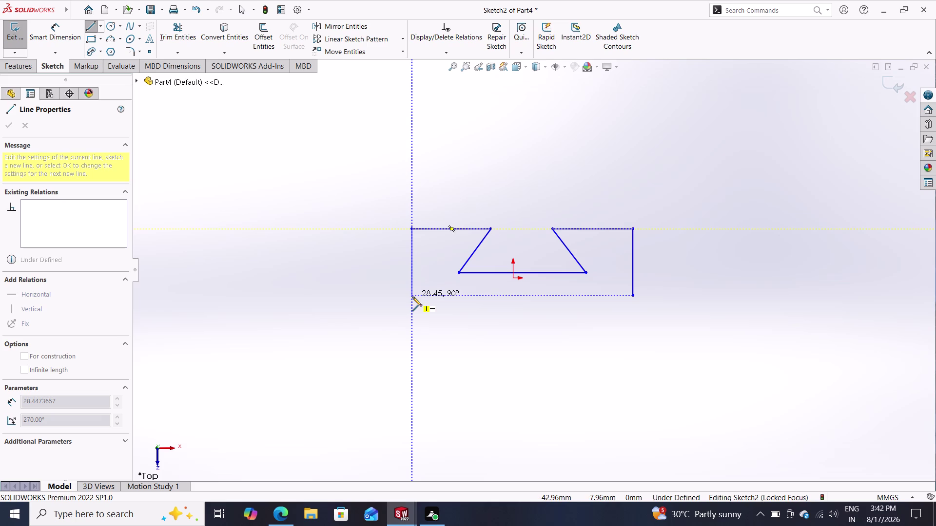
click(412, 297)
double_click(343, 319)
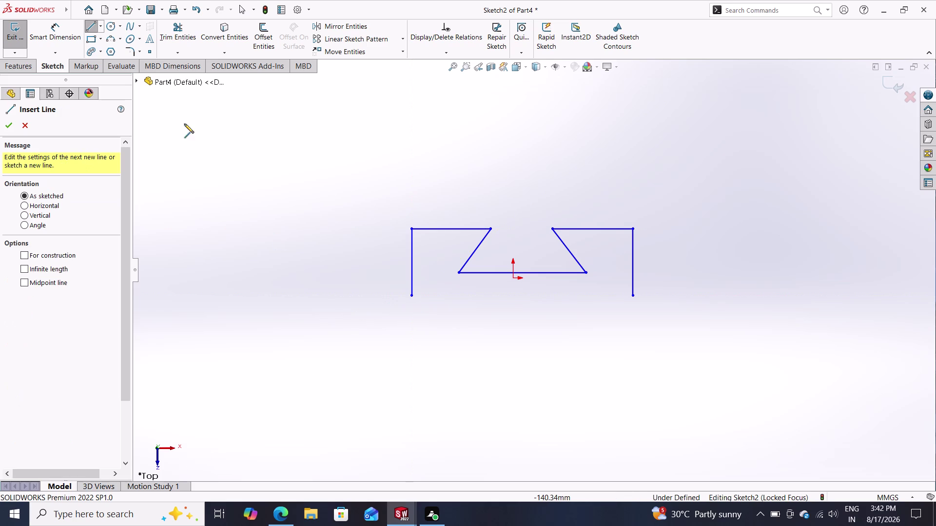
Add a downward-bulging 3 Point Arc joining the bottoms of both vertical sides.
click(108, 38)
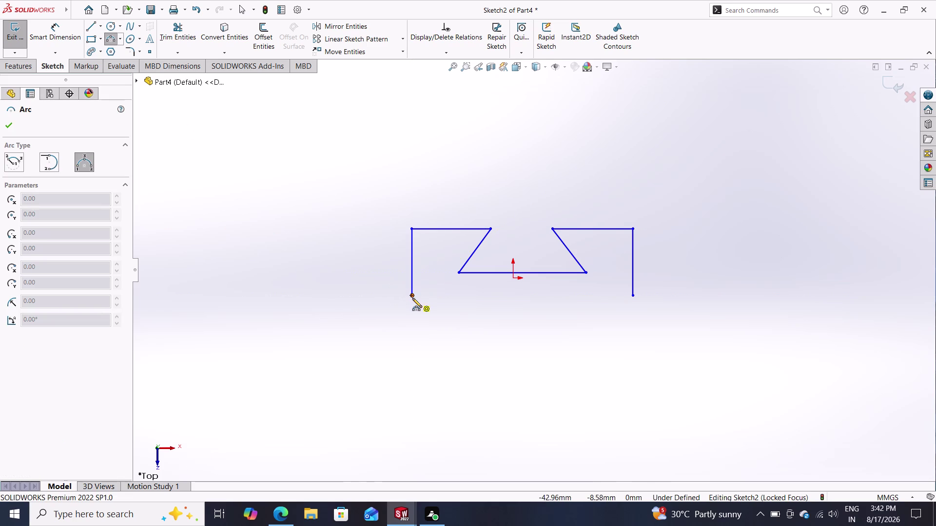
click(413, 299)
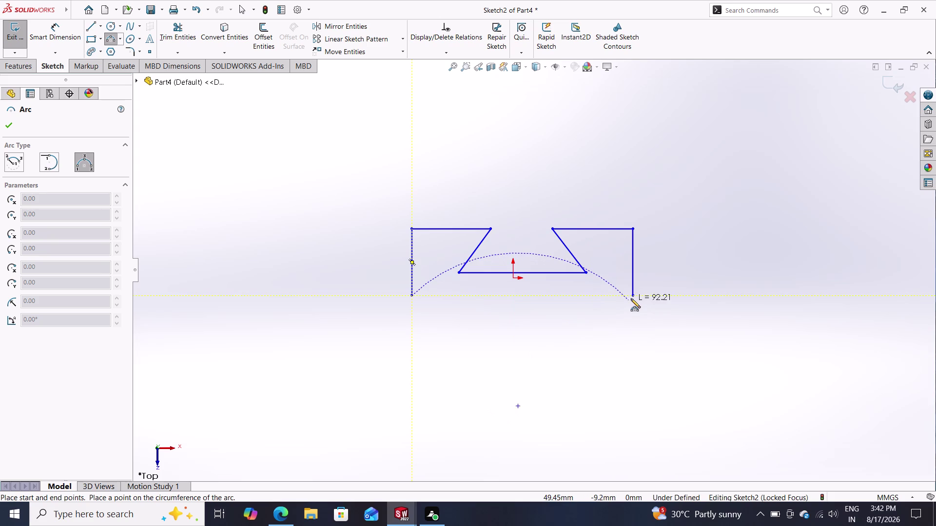
click(633, 297)
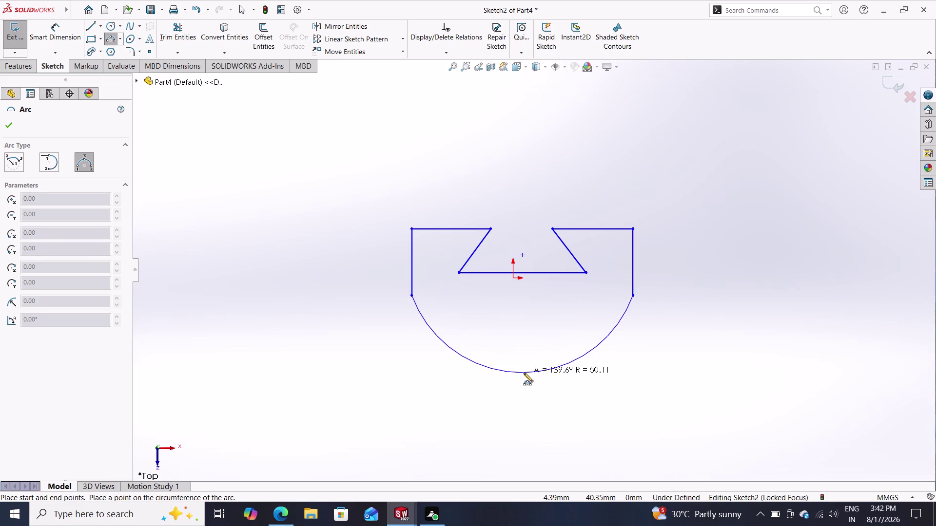
click(524, 373)
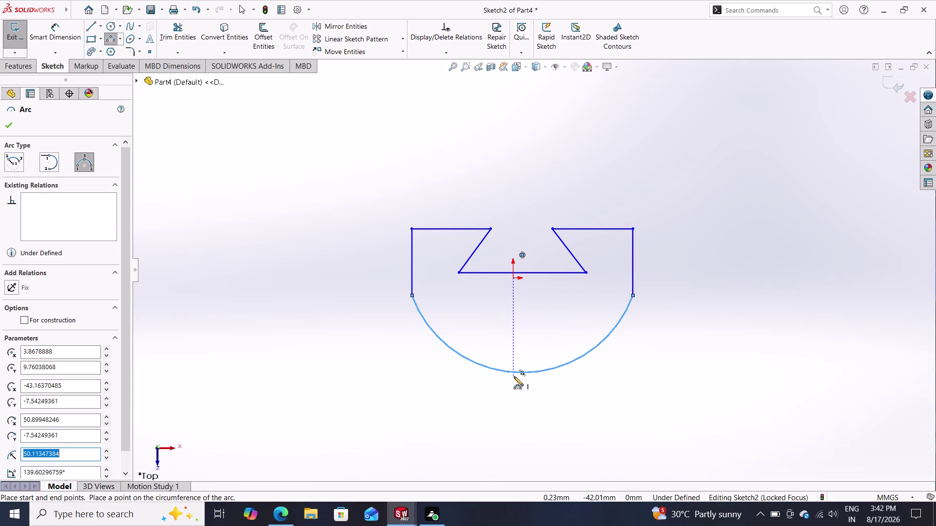
key(Escape)
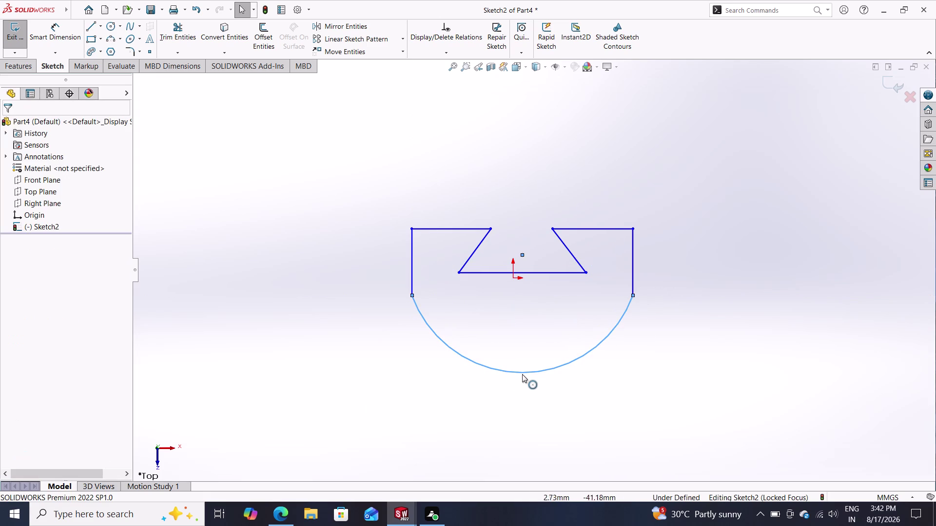
click(525, 374)
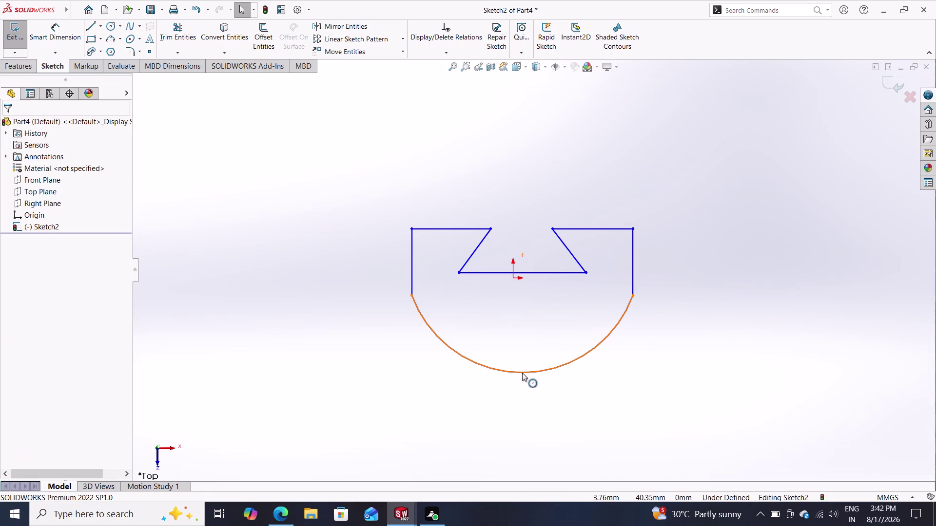
key(Escape)
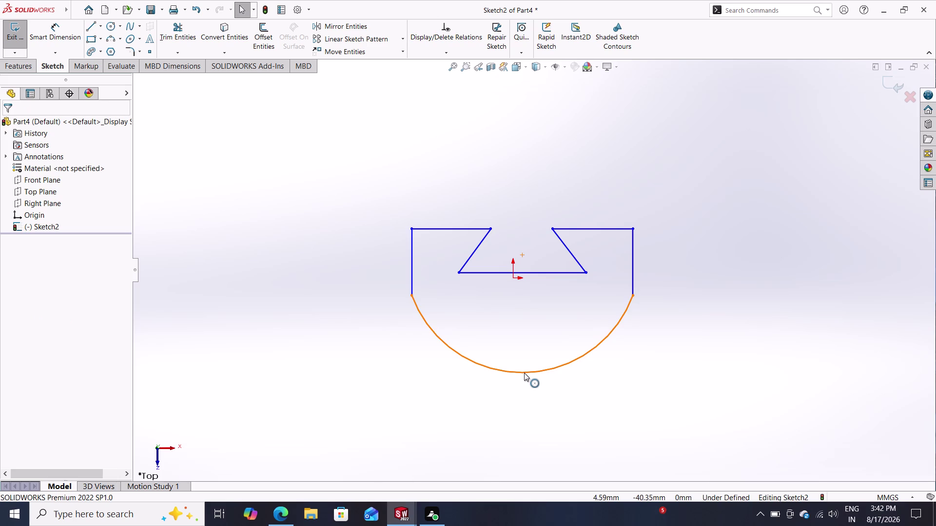
Make the arc's lowest point coincident with the origin.
click(522, 372)
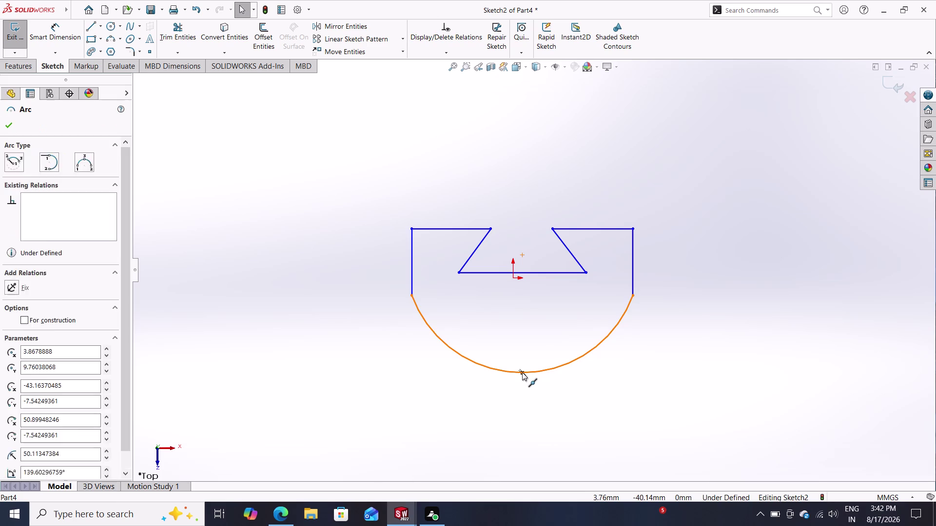
click(514, 280)
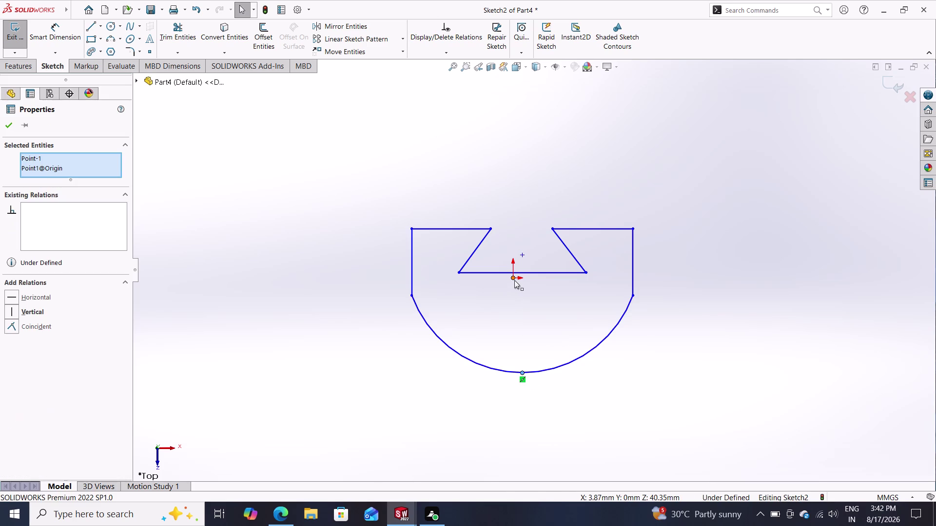
click(44, 327)
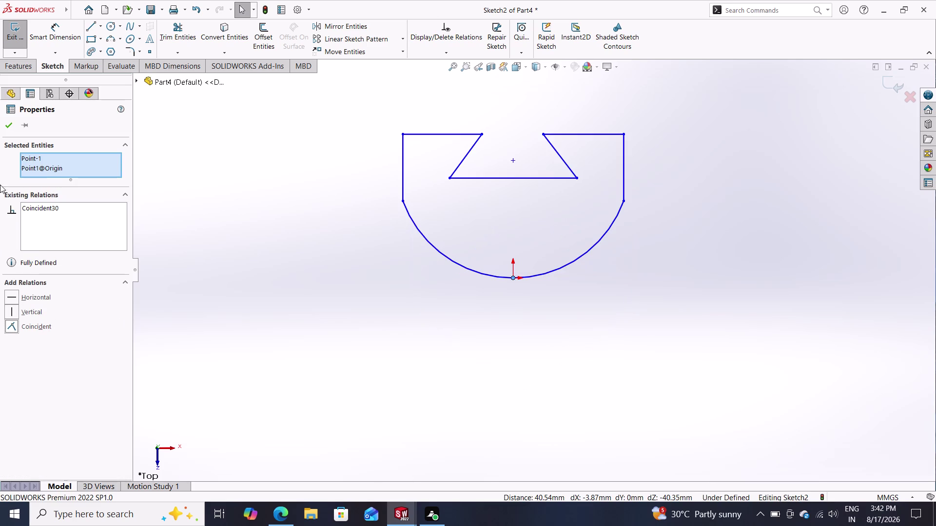
click(8, 129)
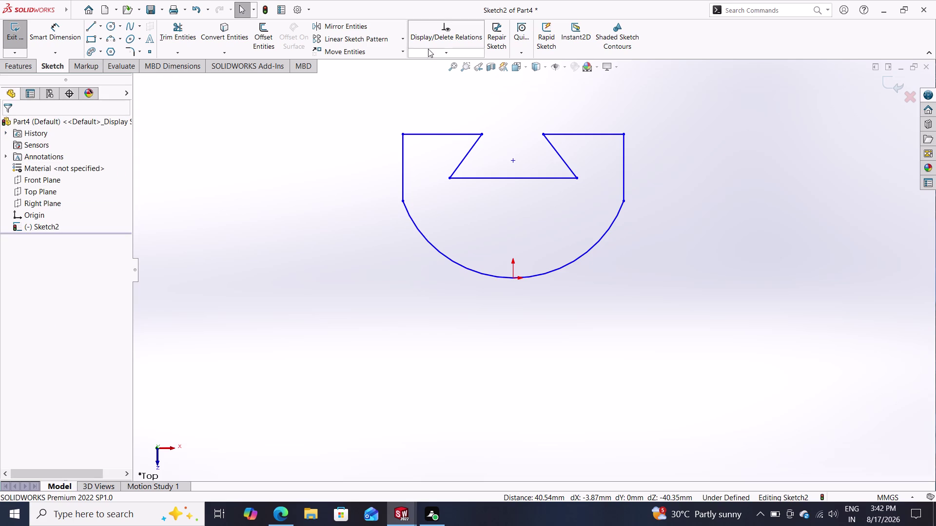
double_click(59, 29)
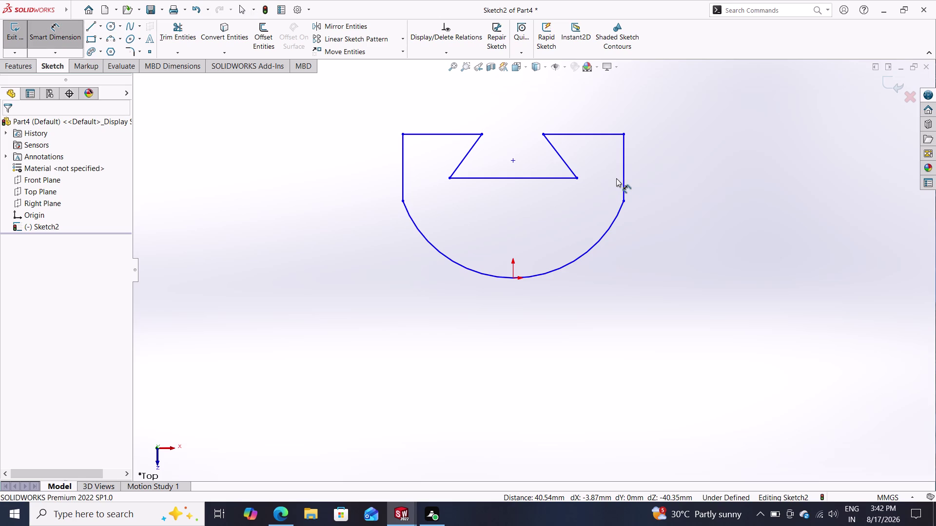
Dimension the dovetail depth from the right wall's base to the top-right corner as 20.
double_click(579, 177)
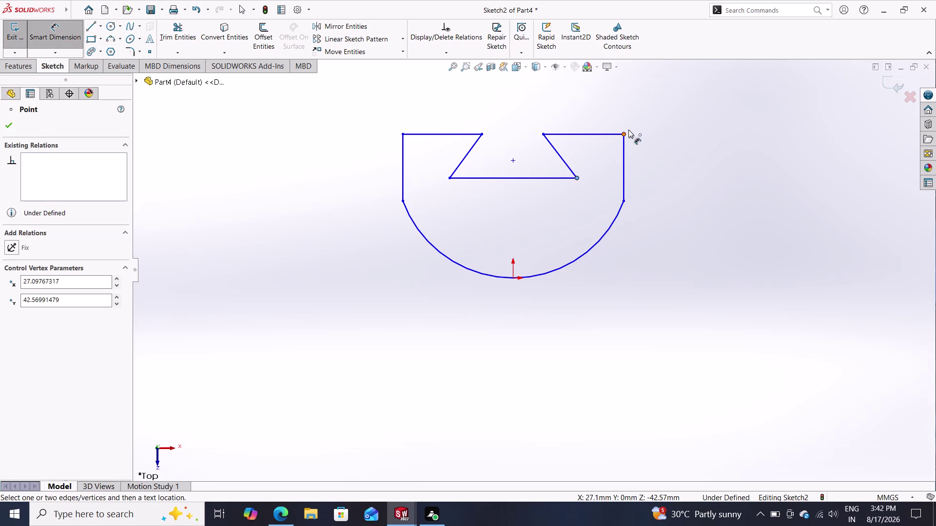
double_click(623, 133)
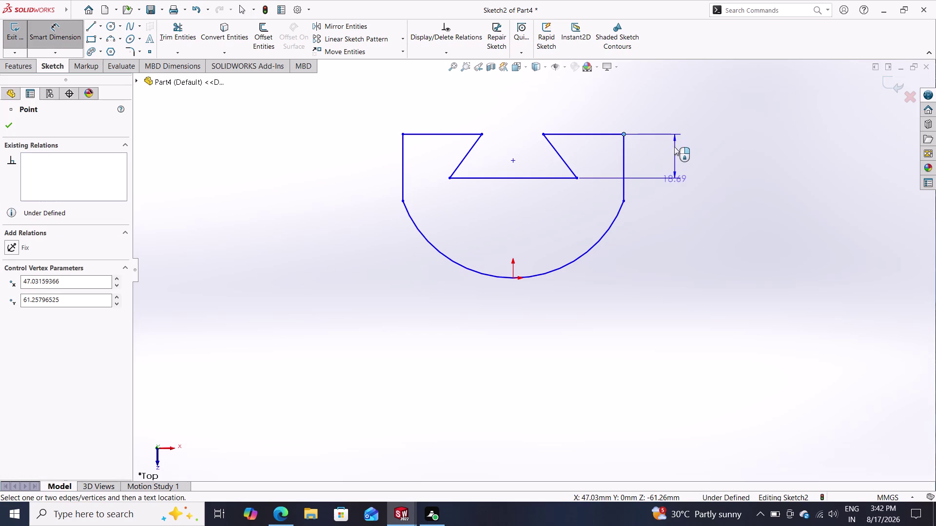
click(682, 143)
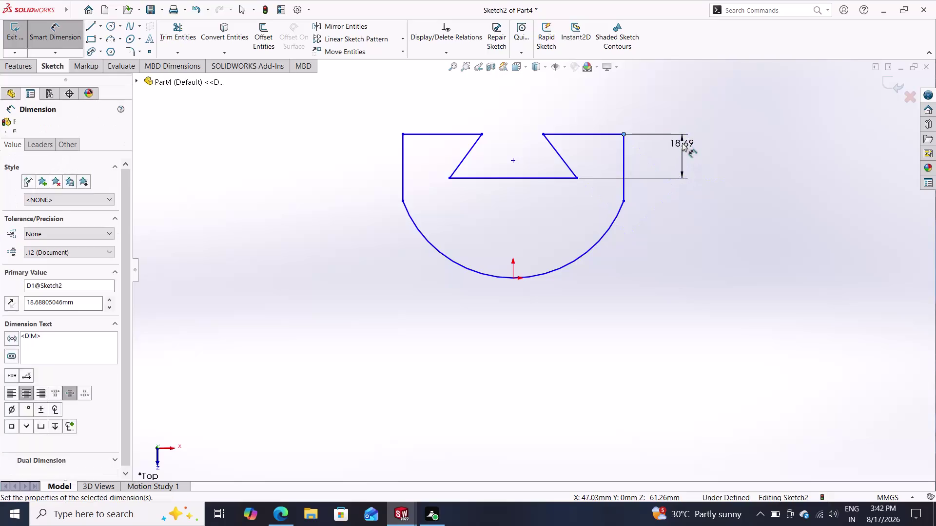
text(20)
key(Return)
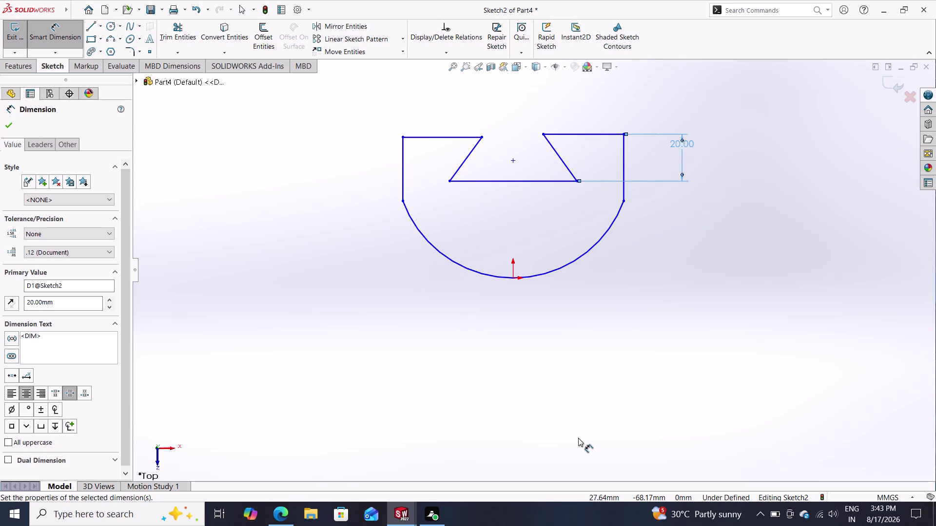
click(403, 137)
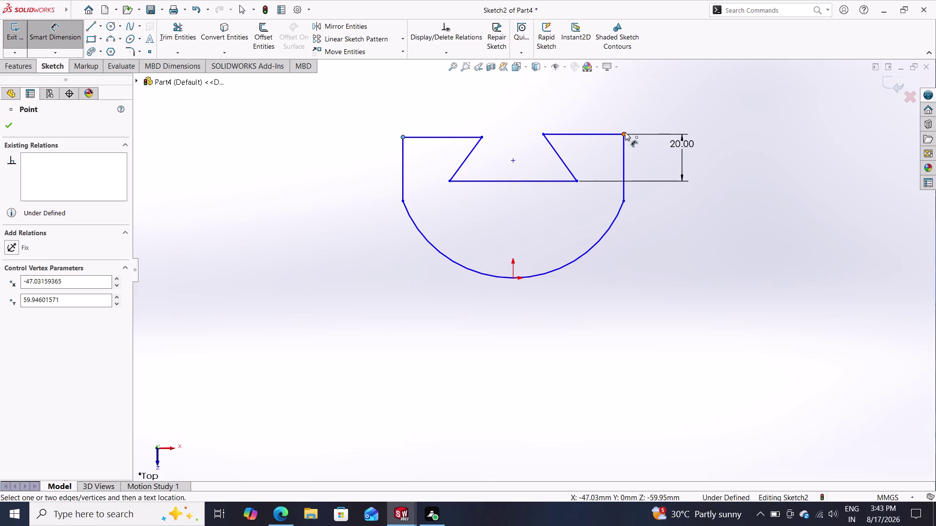
Add a 100 width across the top corners and a 50 origin-to-right-side dimension.
click(625, 132)
click(499, 92)
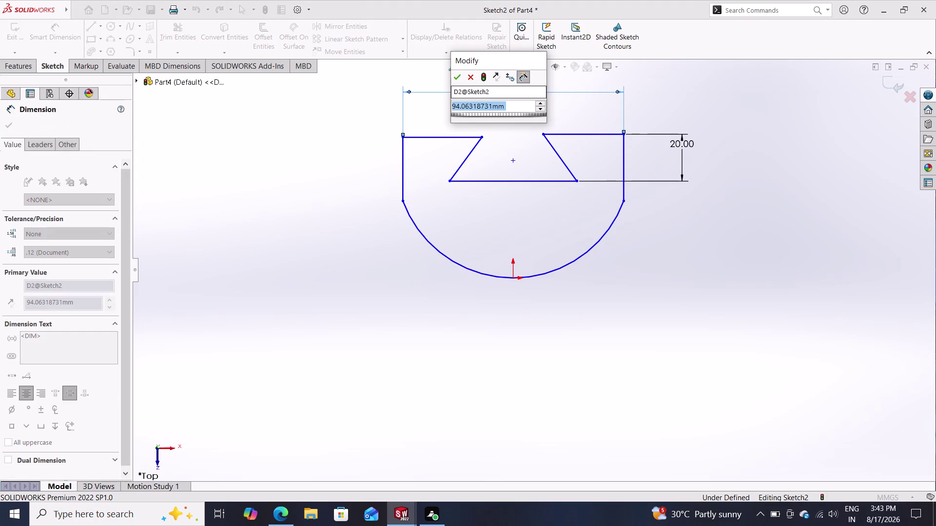
text(100)
key(Return)
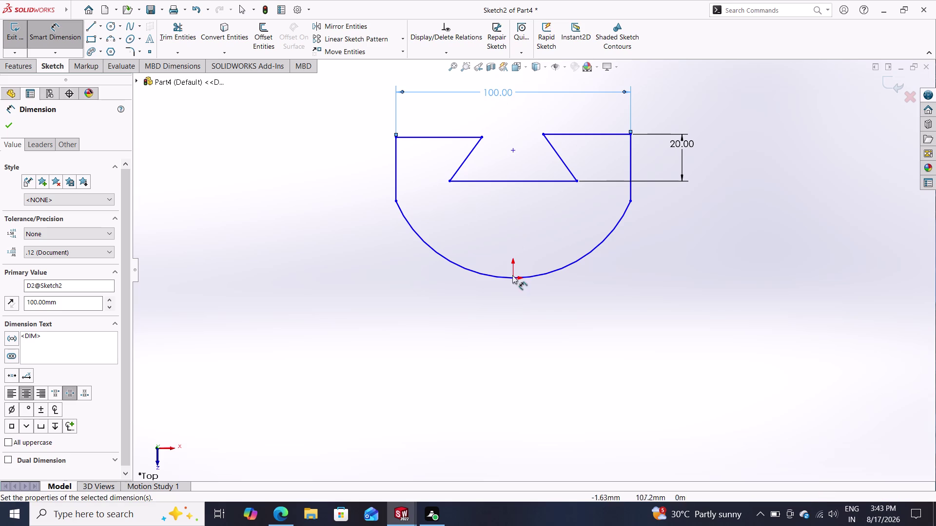
click(511, 278)
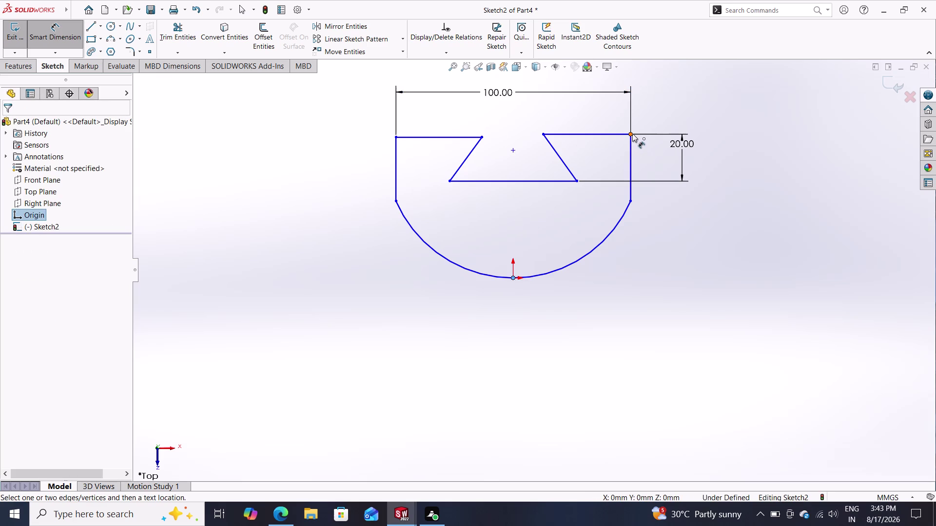
click(631, 133)
click(564, 107)
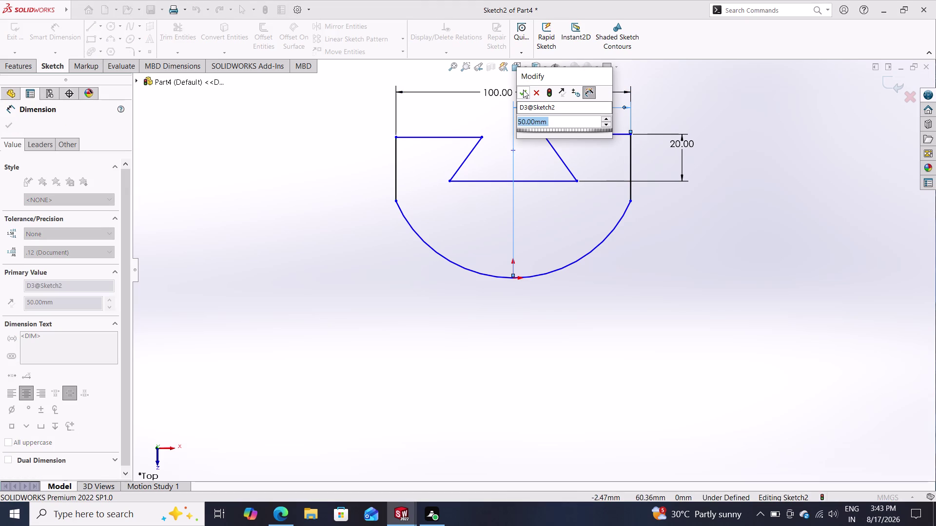
click(523, 89)
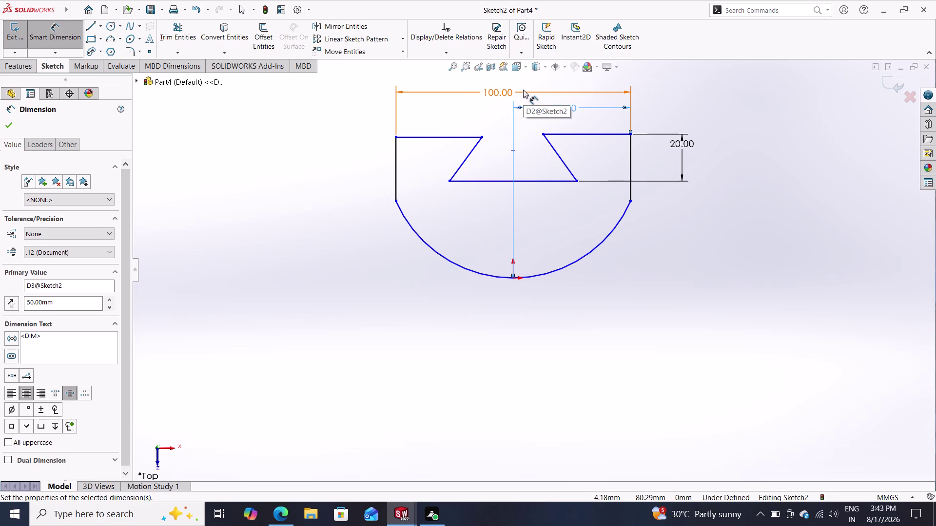
Set both slanted dovetail walls to 65° from the base line.
click(465, 161)
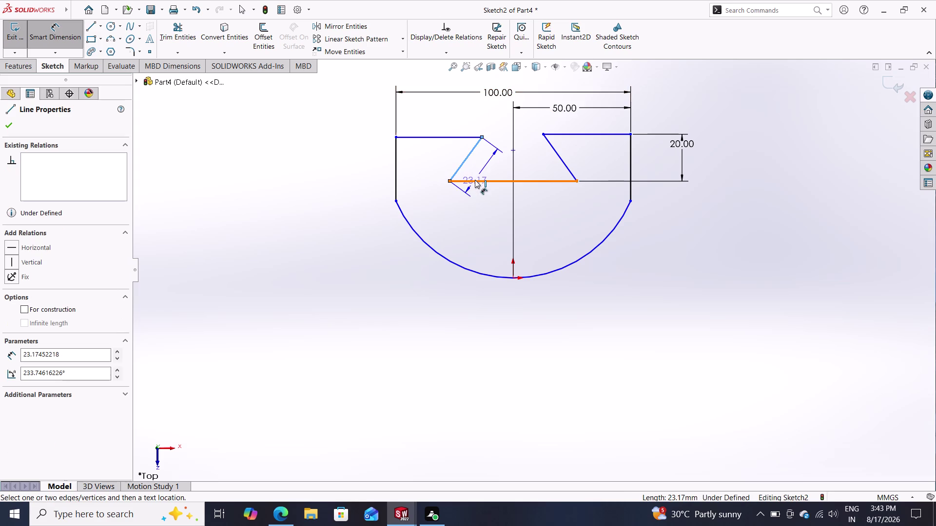
click(475, 179)
click(482, 157)
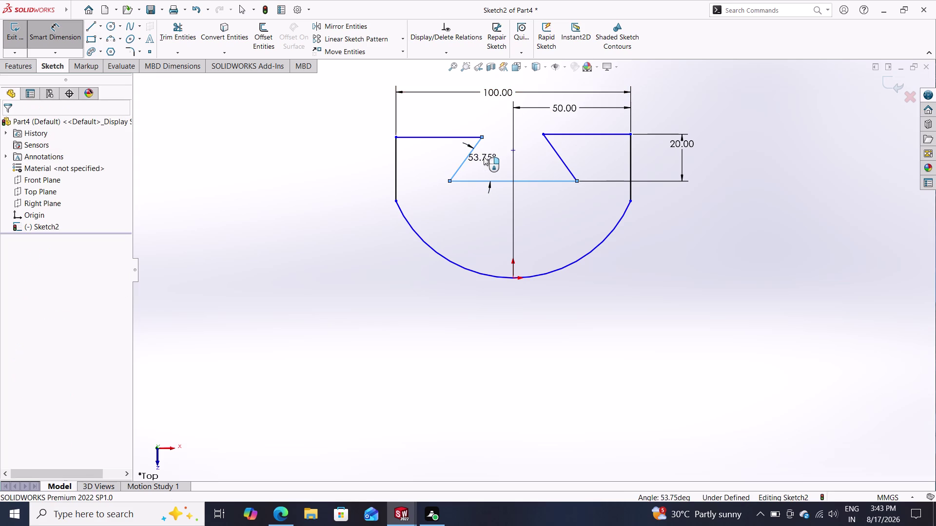
text(65)
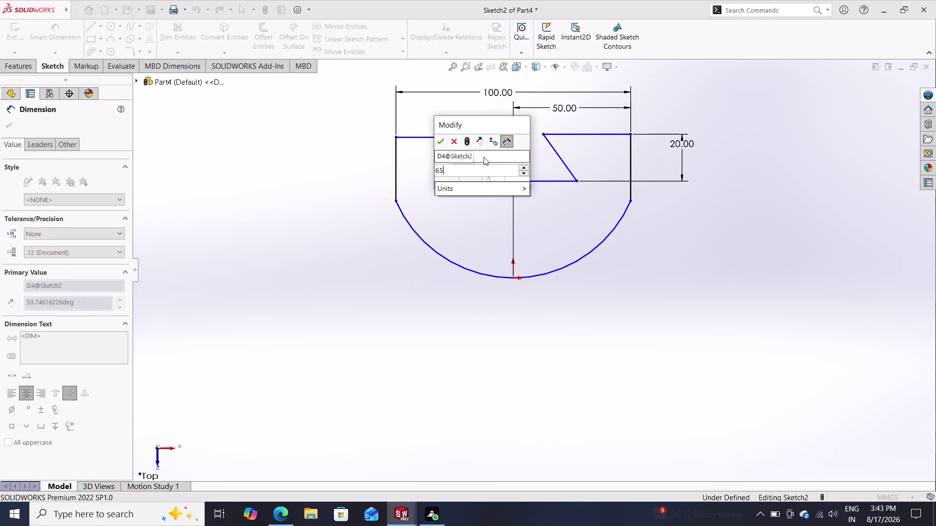
key(Return)
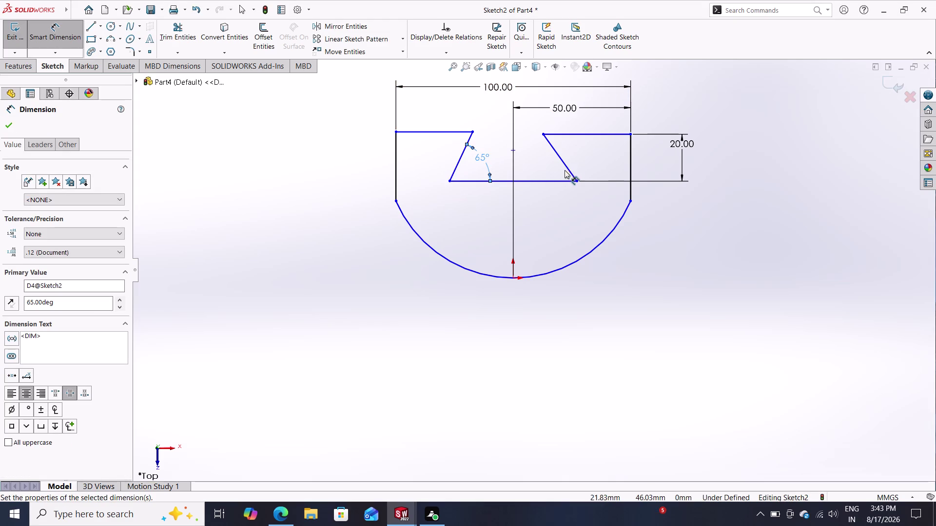
click(566, 165)
click(559, 179)
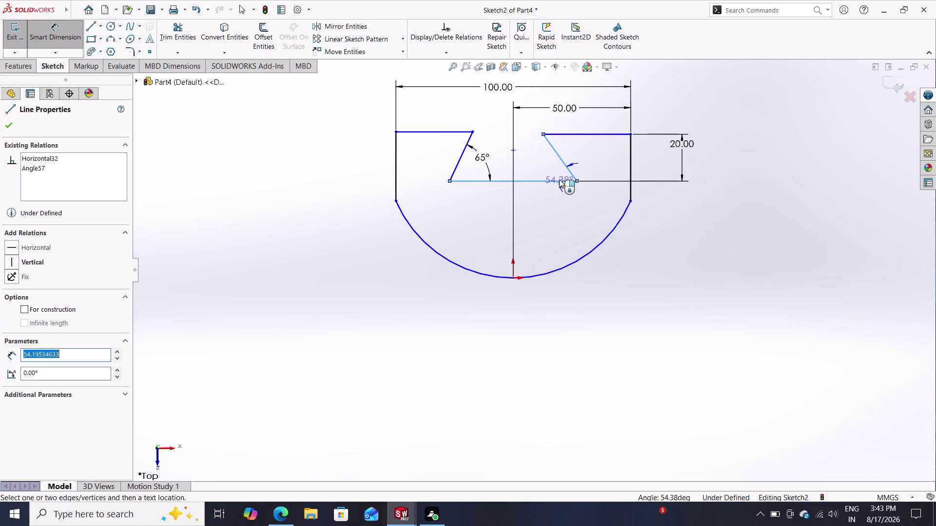
click(554, 162)
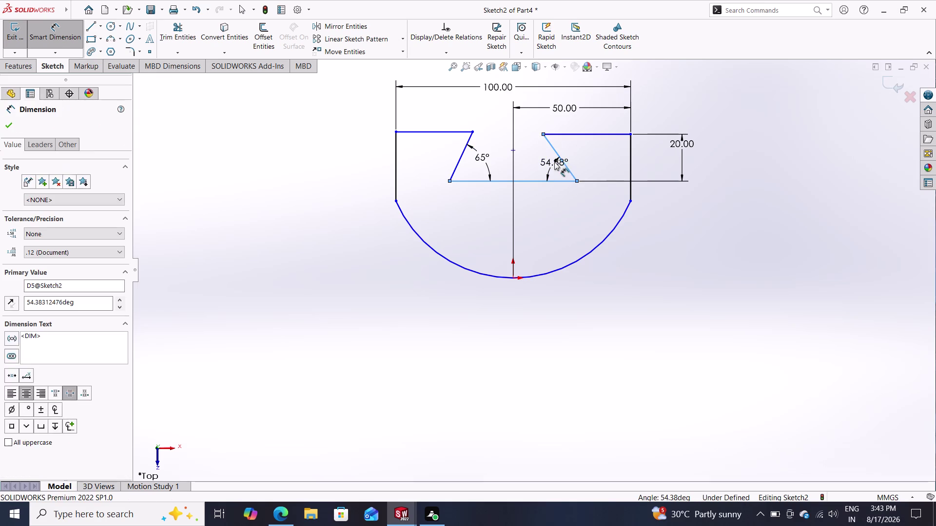
text(65)
key(Return)
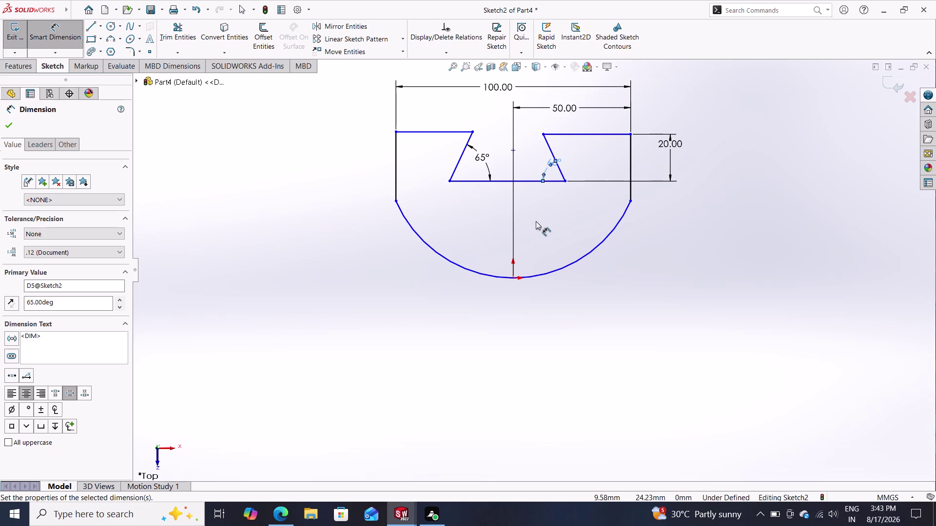
Dimension the dovetail base width as 70.
click(450, 182)
click(567, 182)
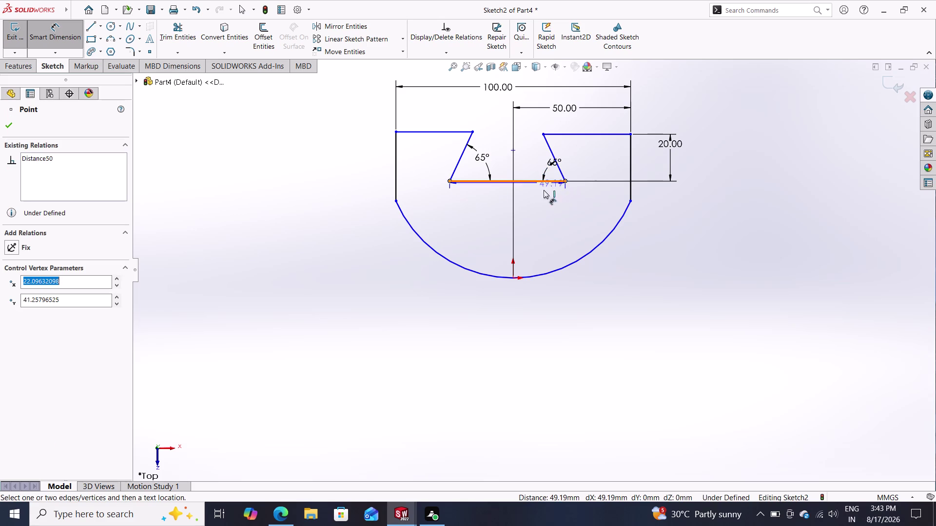
click(515, 330)
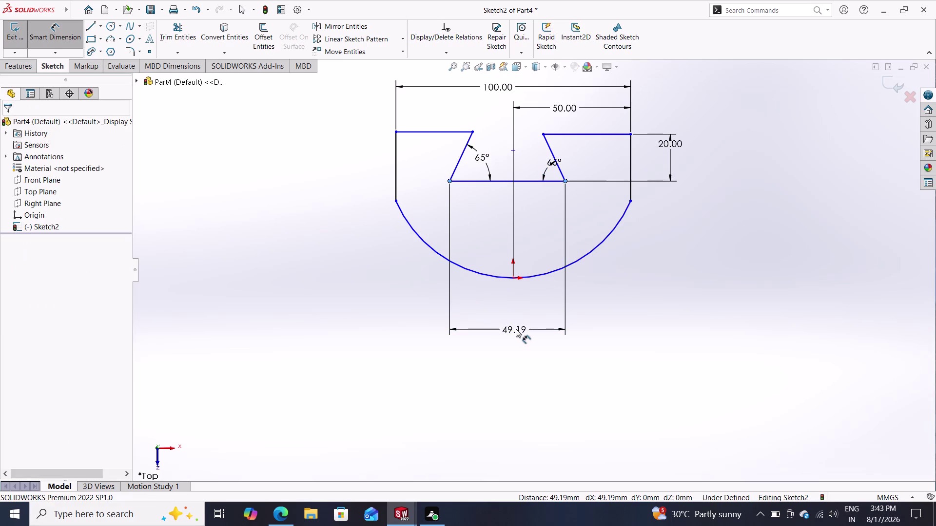
text(70)
key(Return)
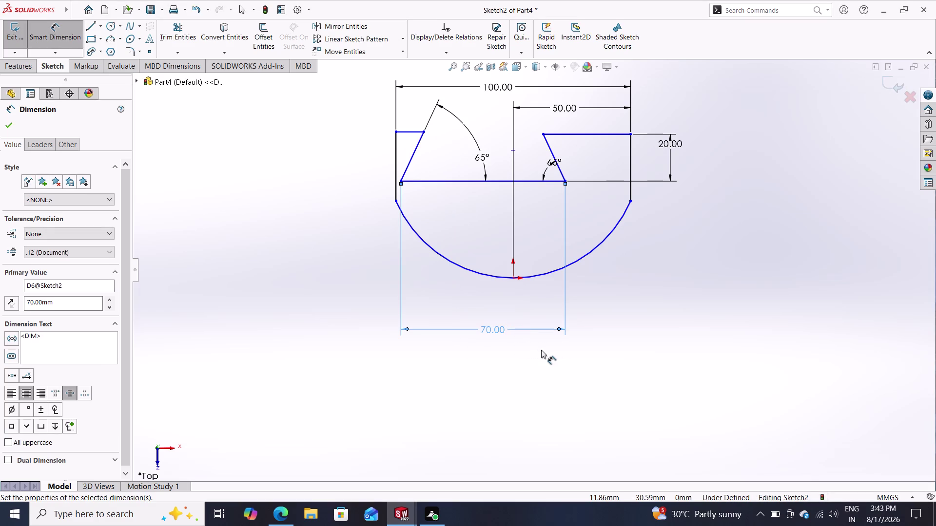
Add a 35 distance from the origin to the base end and move its label up.
click(513, 276)
click(566, 181)
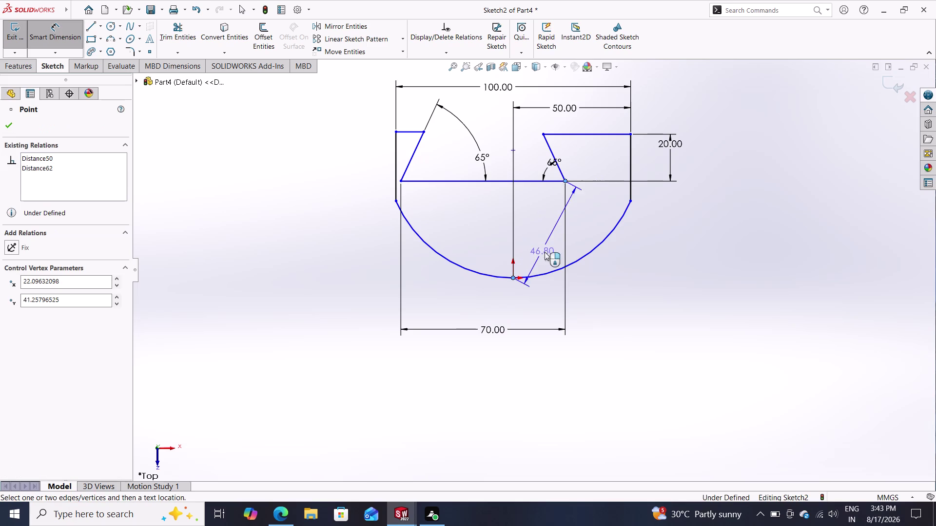
click(556, 385)
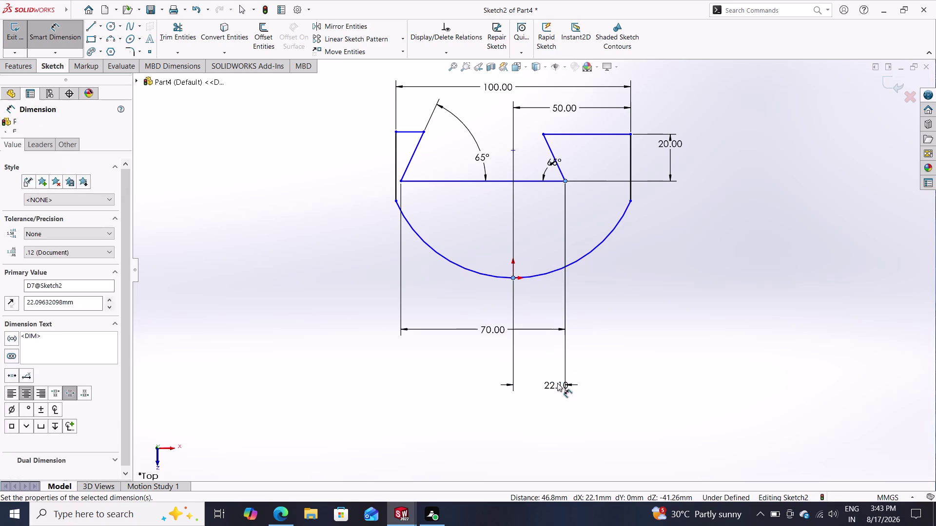
text(35)
key(Return)
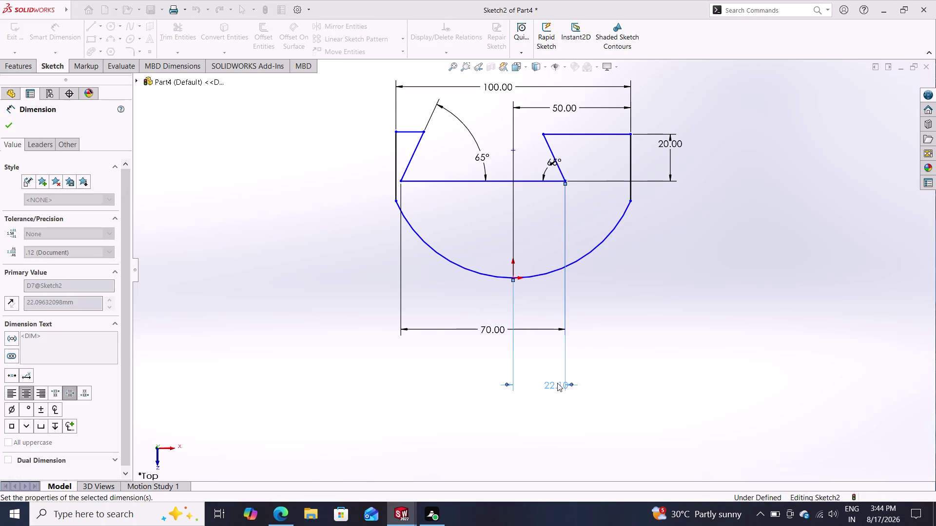
drag(552, 386, 557, 366)
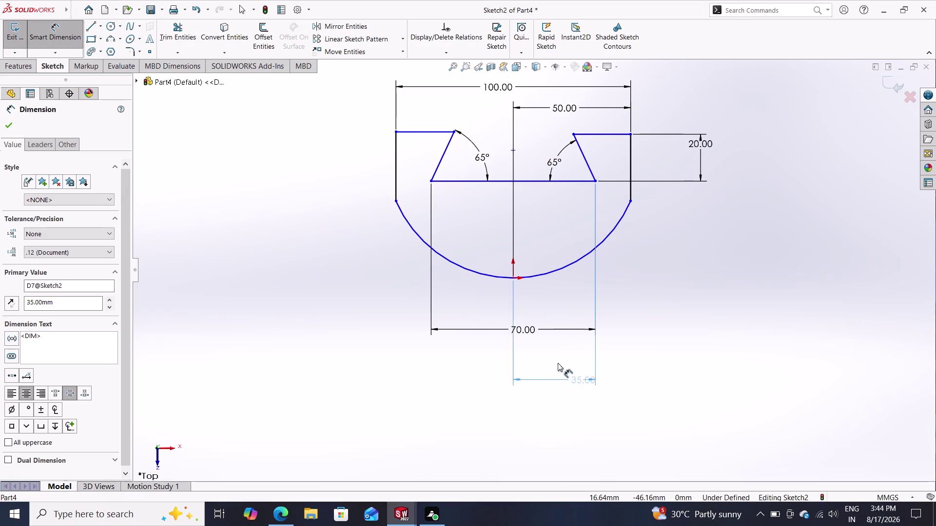
drag(557, 366, 558, 284)
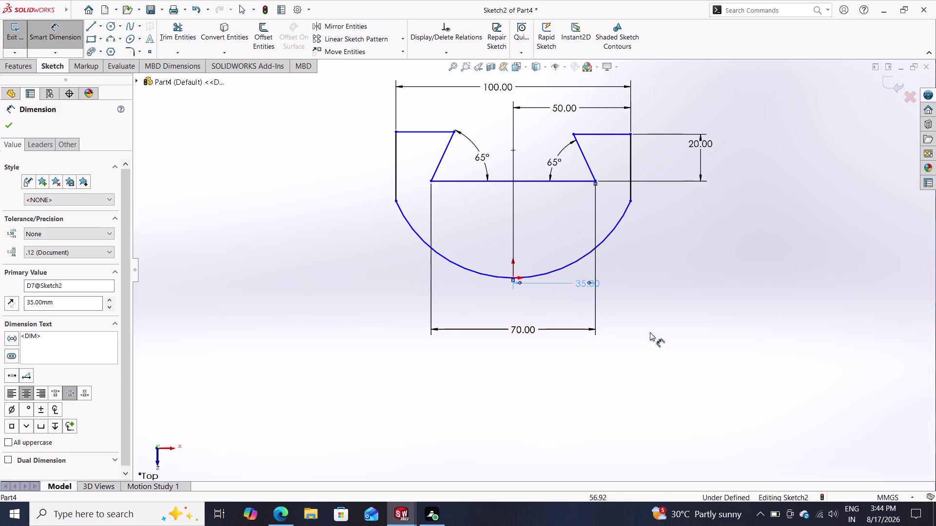
key(Escape)
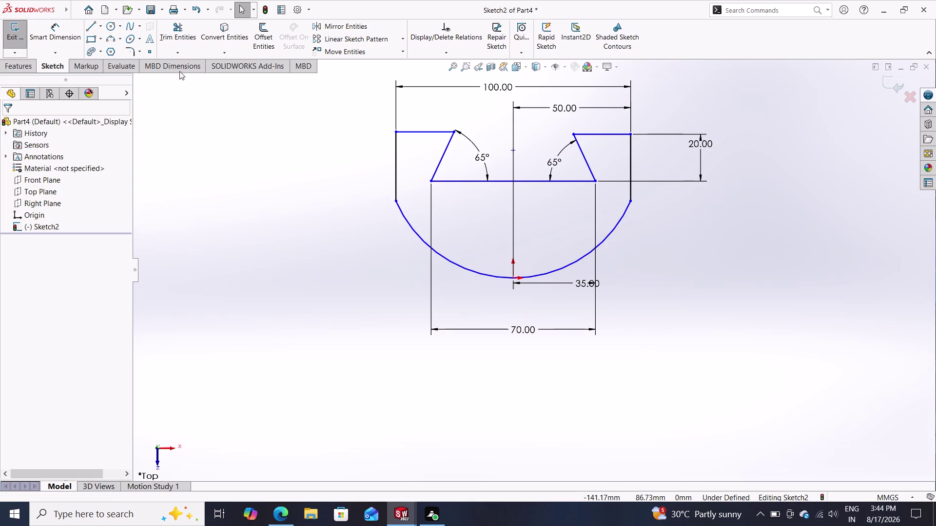
click(65, 34)
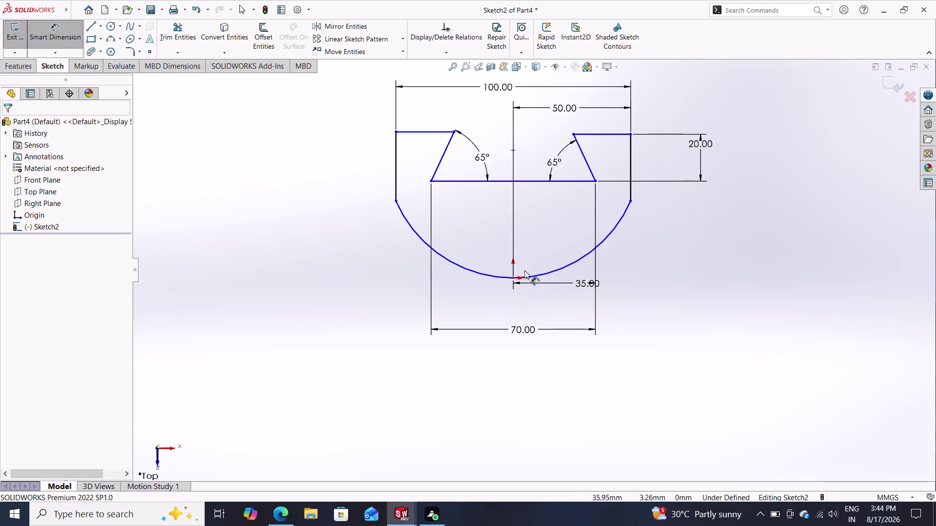
Place an R100 radius dimension on the bottom arc with Smart Dimension.
double_click(539, 275)
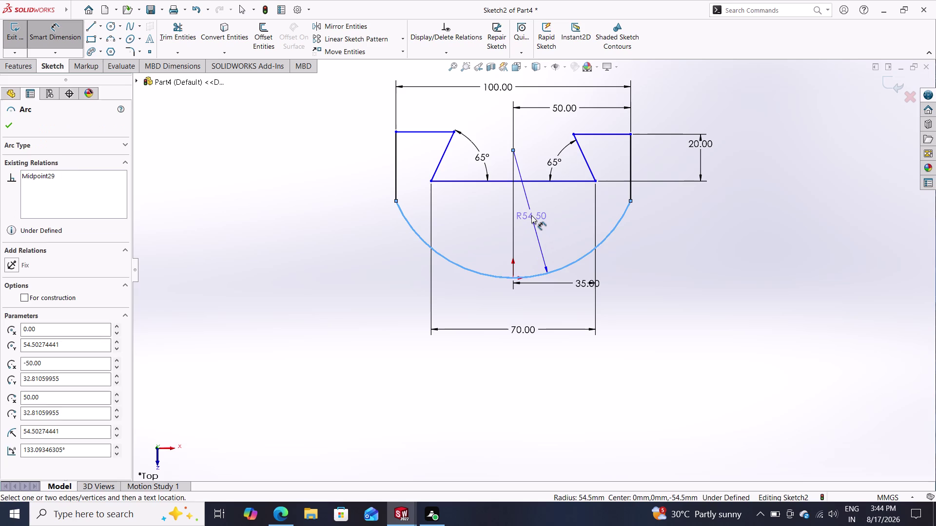
click(531, 216)
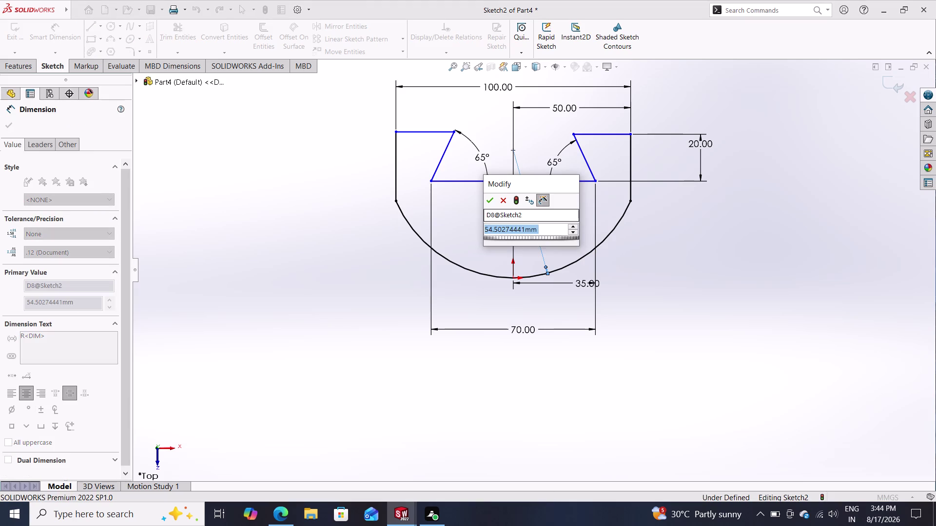
text(100)
key(Return)
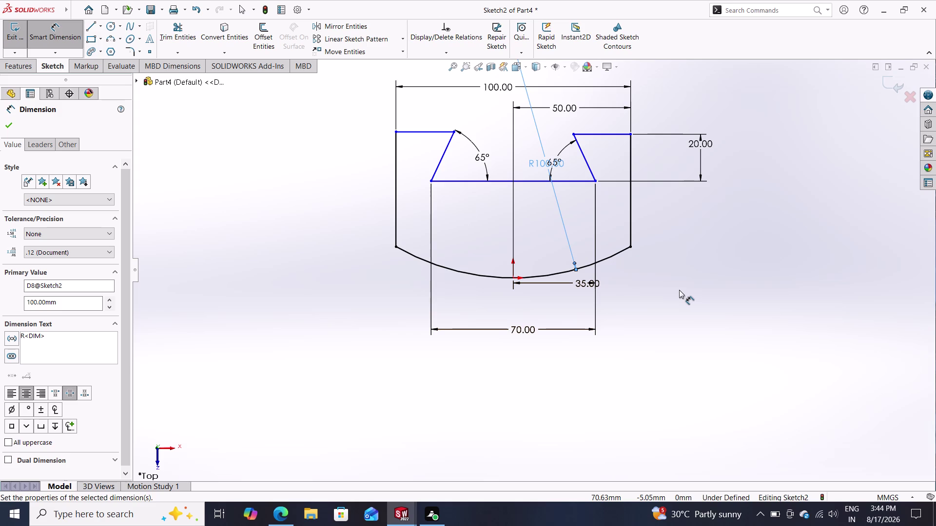
Zoom to check the R100 dovetail sketch, end dimensioning and exit the sketch to Features.
scroll(down, 3)
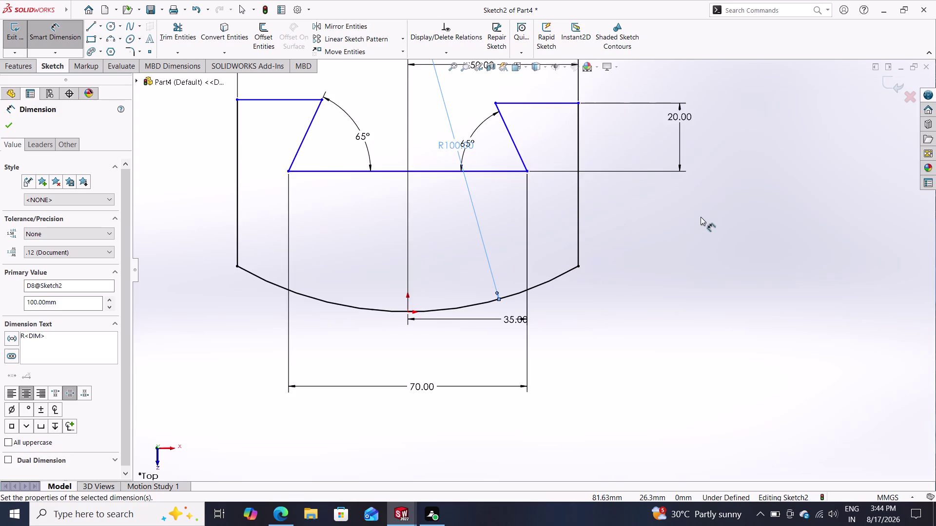
scroll(up, 3)
scroll(down, 3)
scroll(down, 3)
scroll(down, 3)
scroll(up, 3)
scroll(down, 3)
scroll(up, 3)
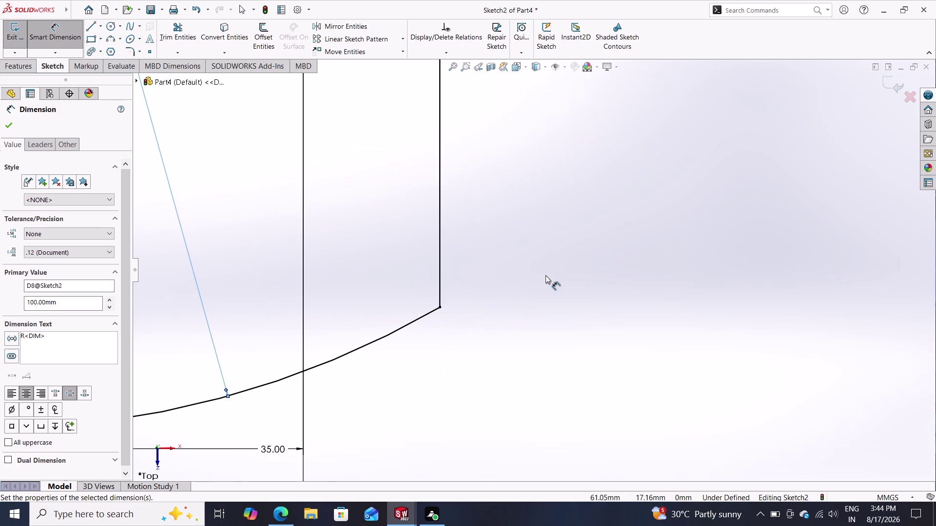
scroll(up, 3)
scroll(down, 3)
scroll(up, 3)
scroll(down, 3)
scroll(down, 3)
scroll(up, 3)
scroll(up, 3)
scroll(down, 3)
scroll(up, 3)
scroll(down, 3)
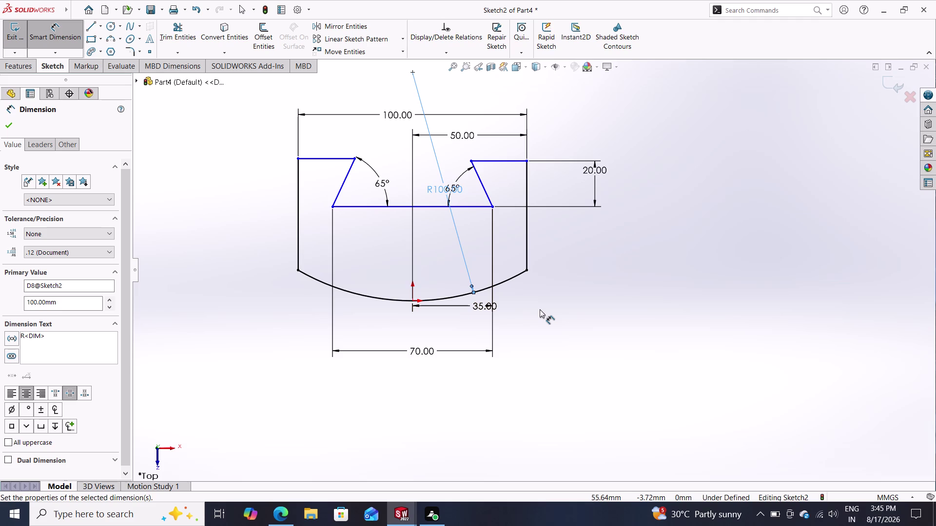
double_click(9, 128)
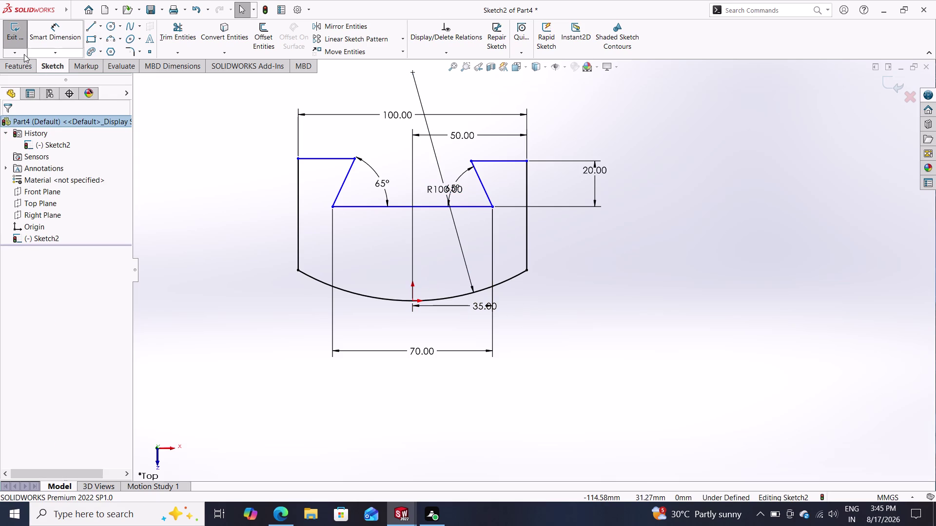
double_click(18, 62)
click(23, 35)
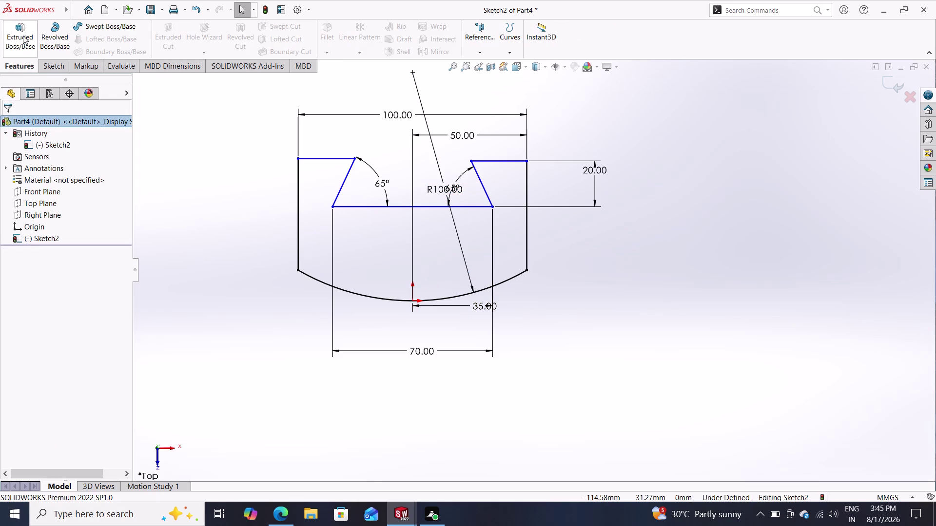